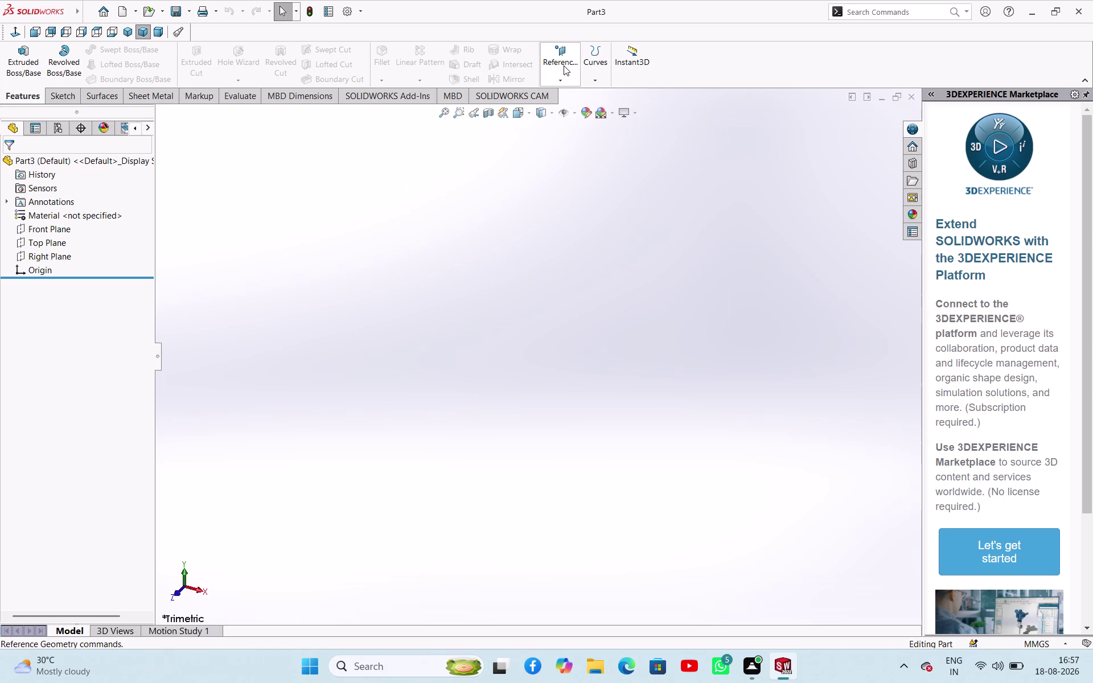
Start a new sketch on the Top Plane.
click(53, 246)
click(65, 228)
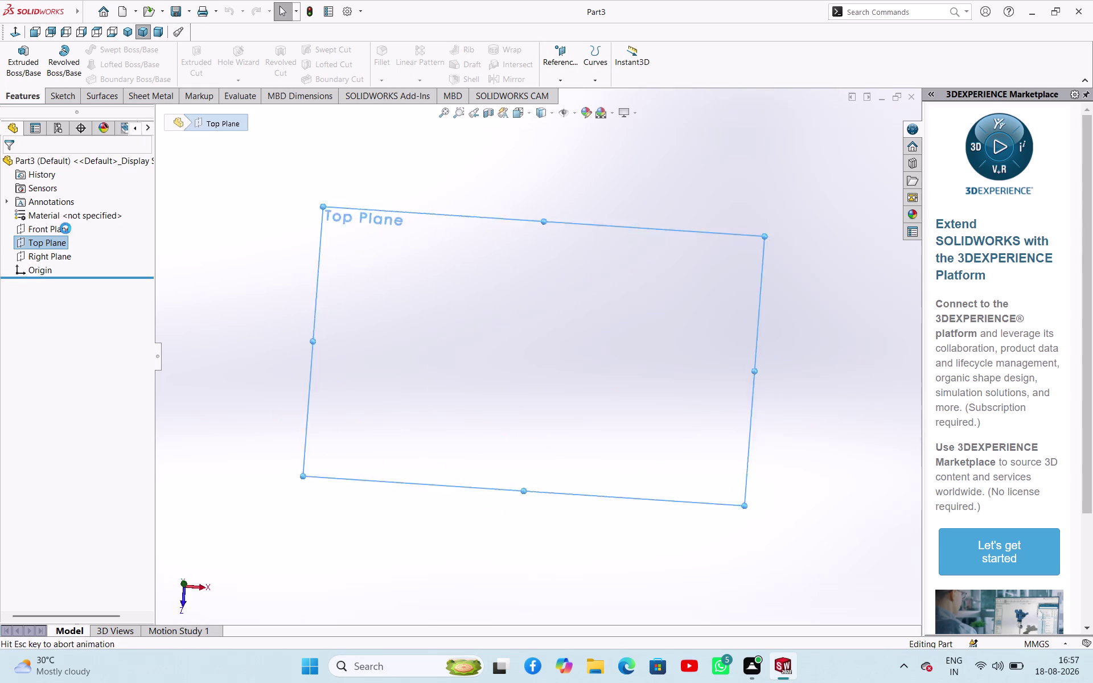
click(270, 277)
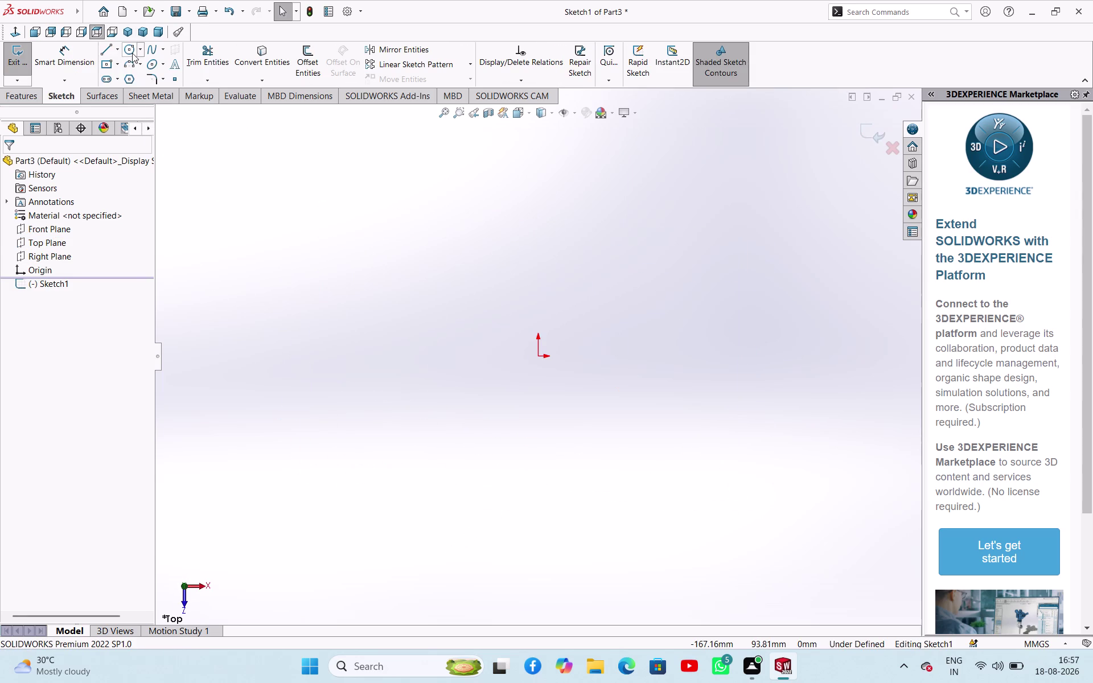
Draw an outer and an inner concentric circle, both centred on the origin.
click(132, 53)
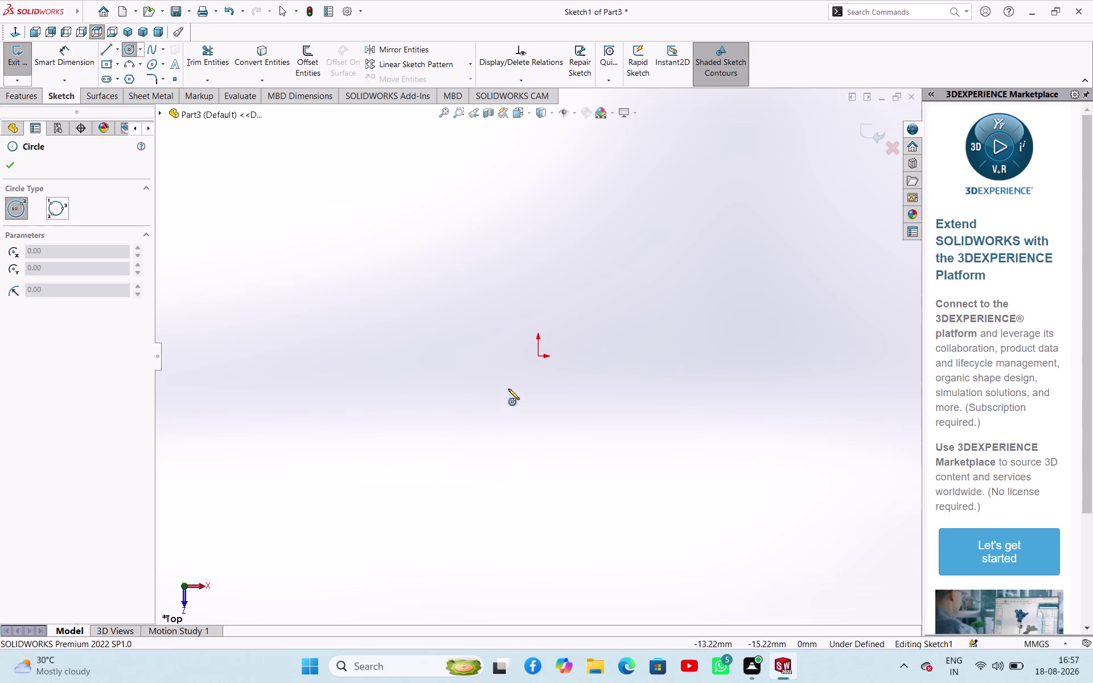
click(540, 356)
click(571, 425)
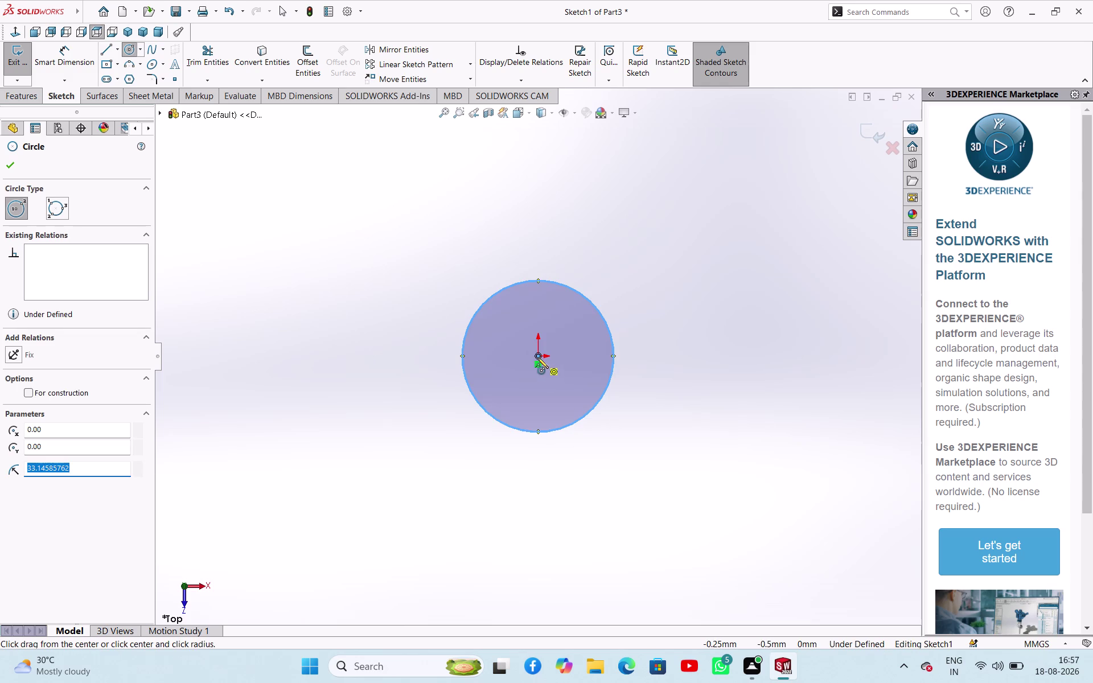
click(537, 357)
click(556, 389)
right_click(340, 315)
click(377, 328)
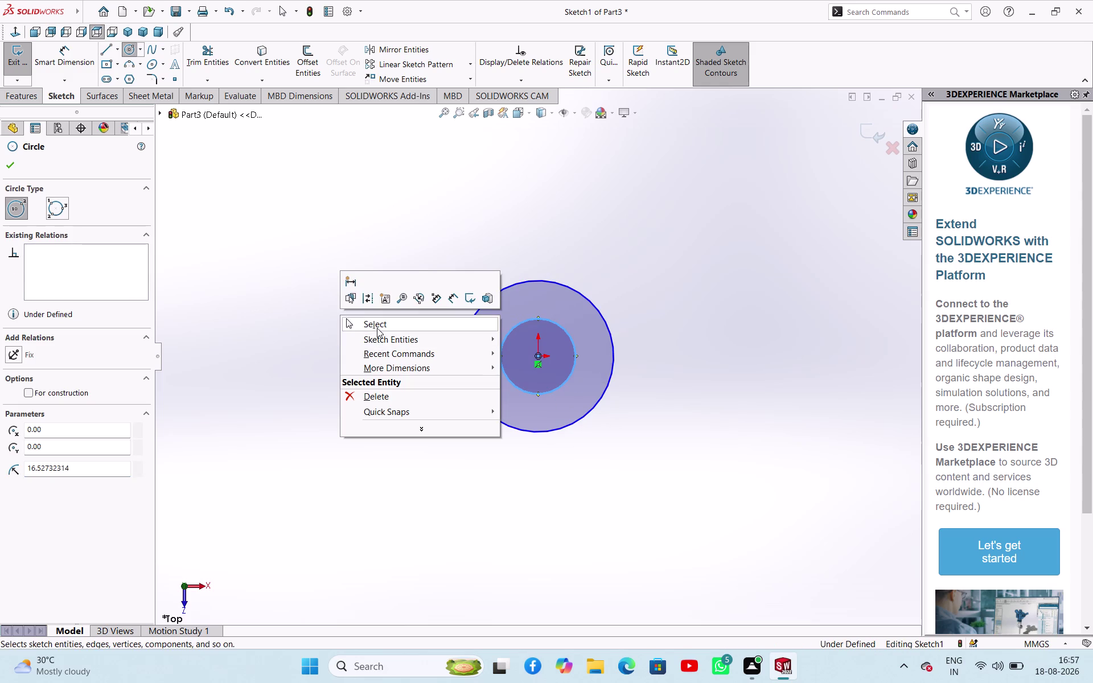
right_drag(376, 385, 380, 255)
Dimension the outer circle at Ø63 and the inner circle at Ø52.
click(478, 308)
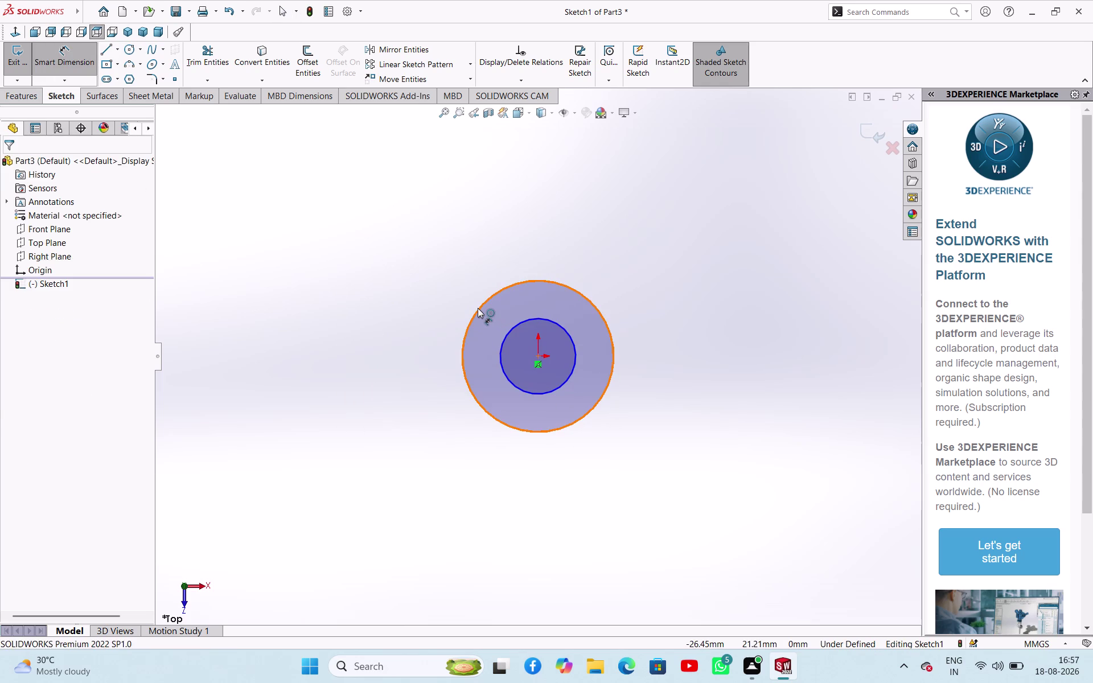
click(391, 249)
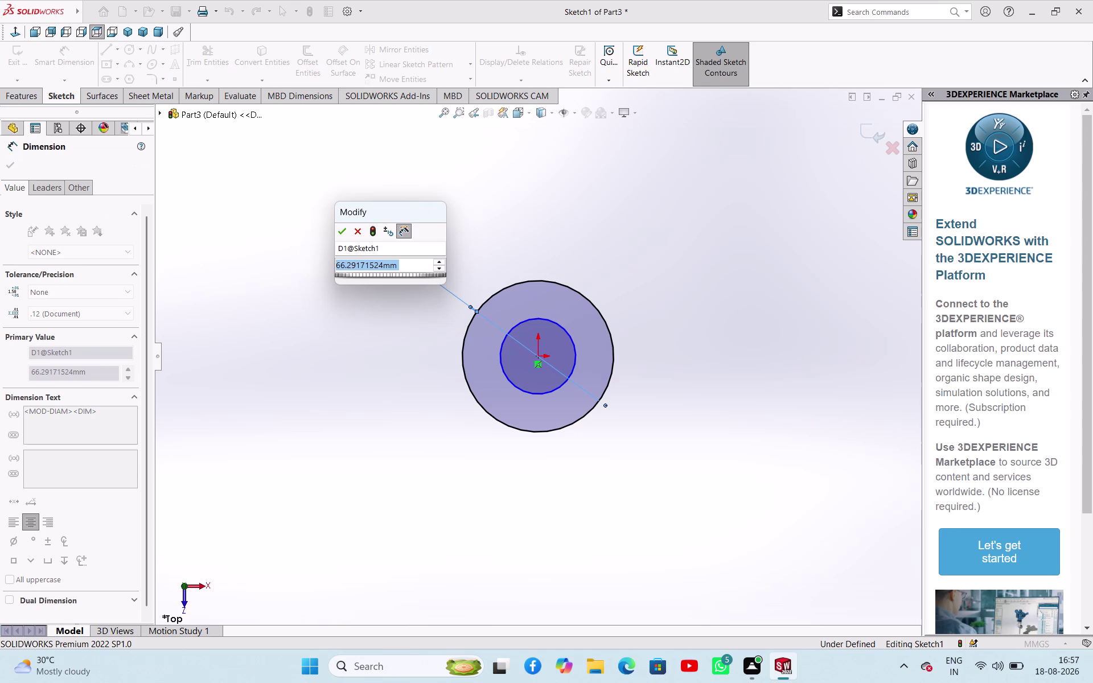
text(63)
key(Return)
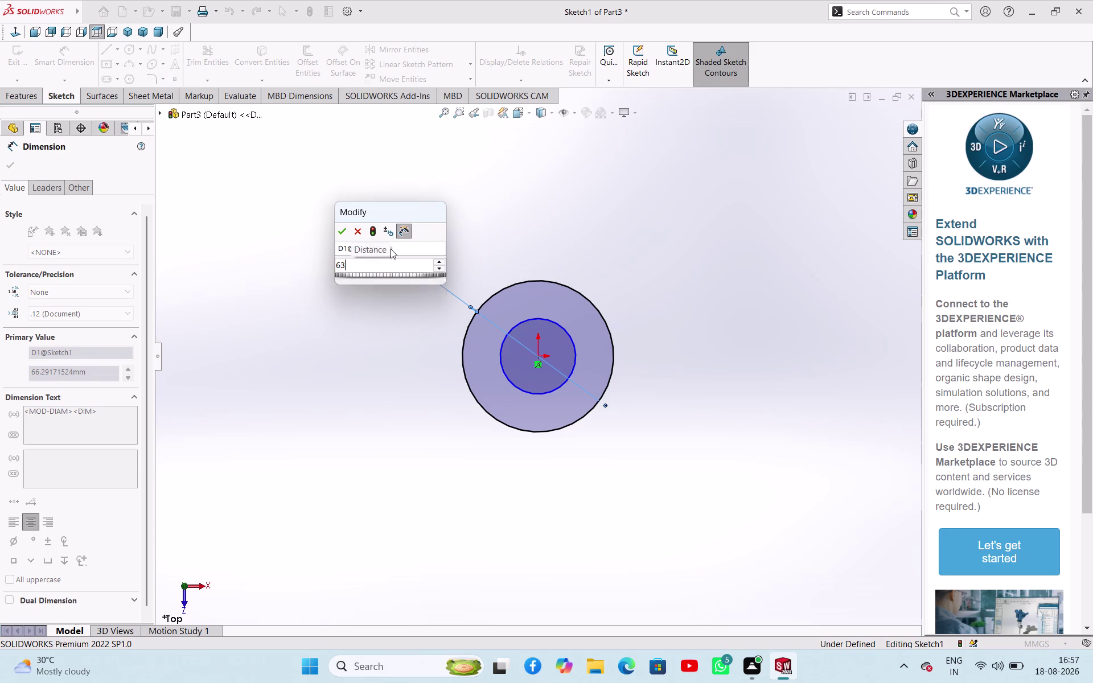
click(534, 323)
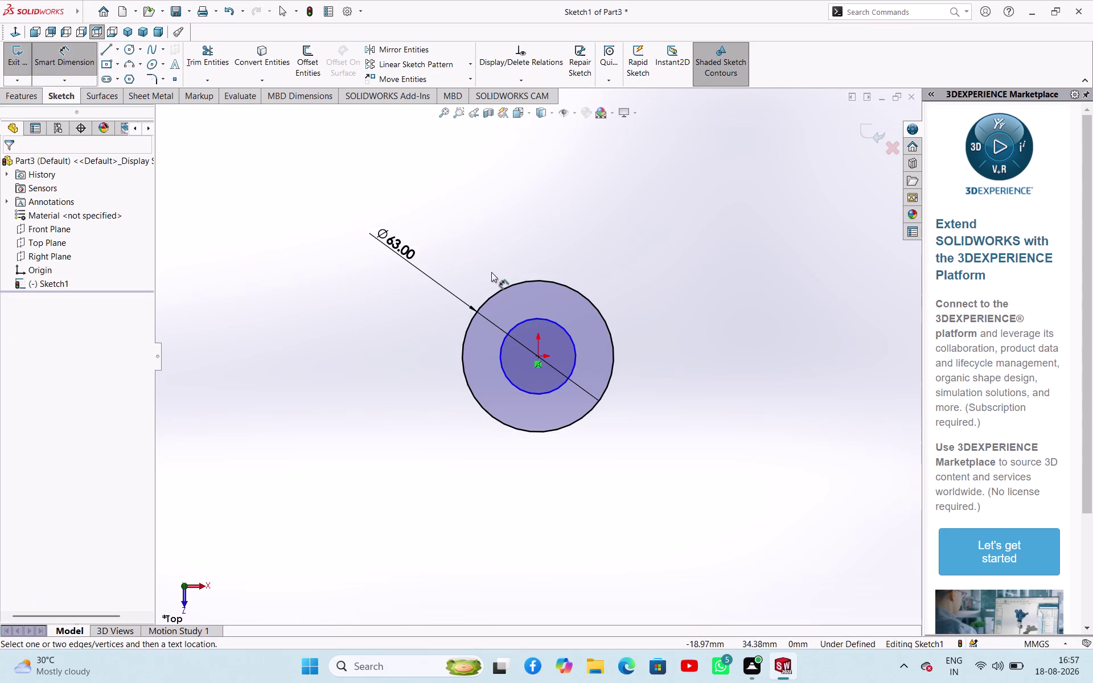
click(521, 326)
click(480, 251)
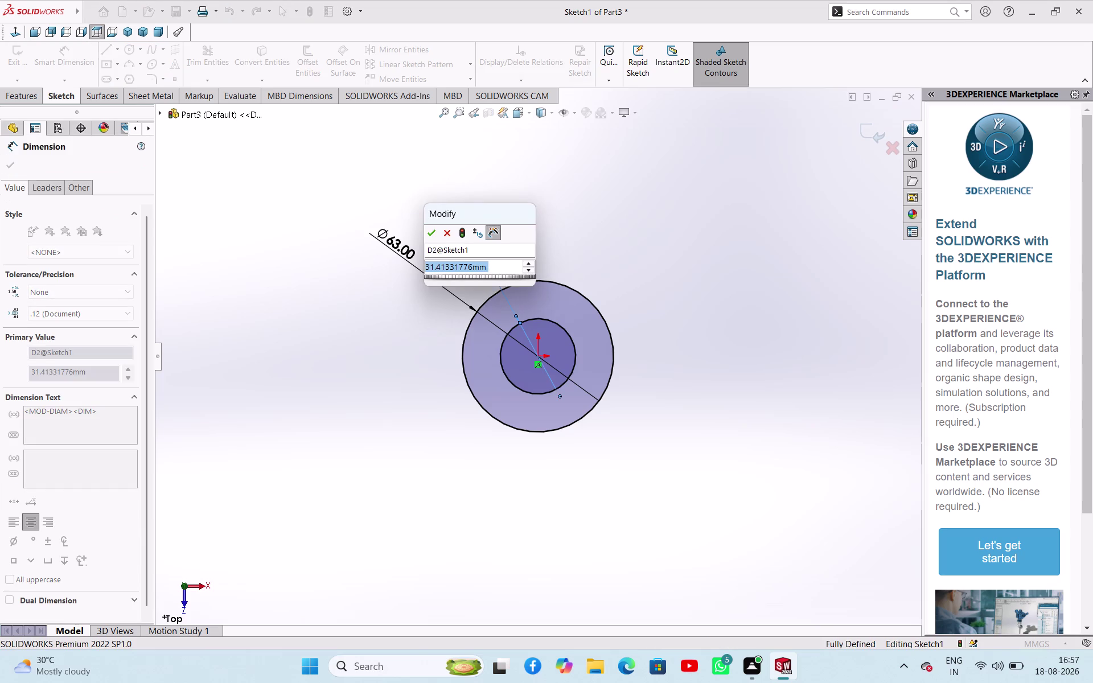
text(52)
key(Return)
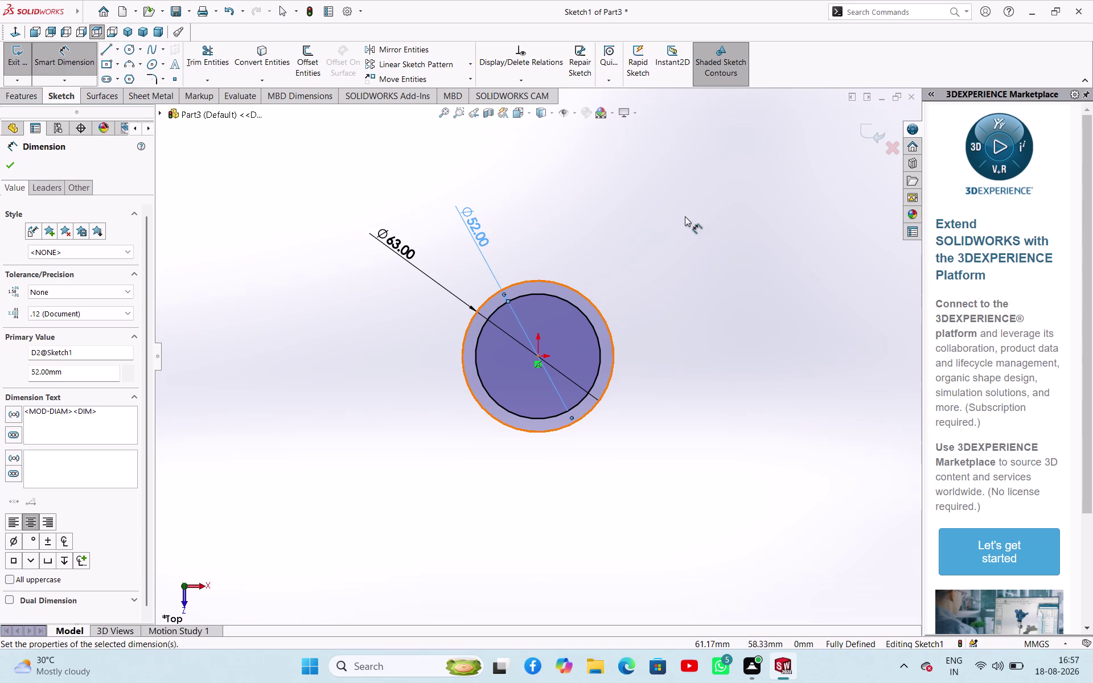
click(14, 168)
click(272, 286)
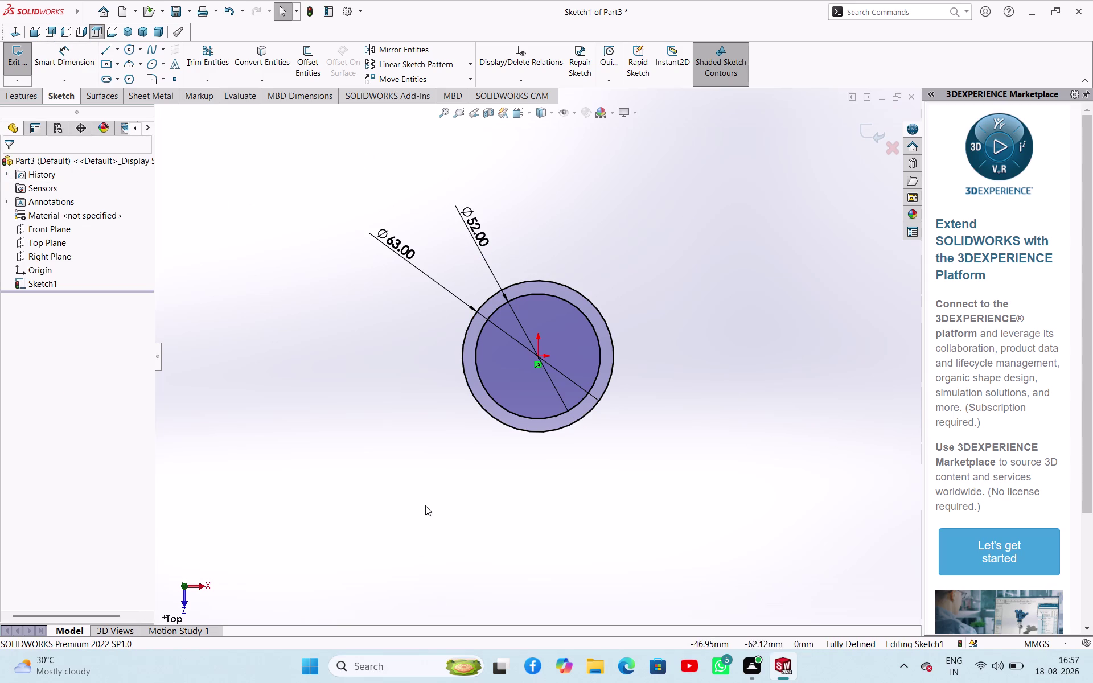
Orbit to inspect the dimensioned ring sketch, then exit the sketch.
middle_drag(467, 359, 521, 459)
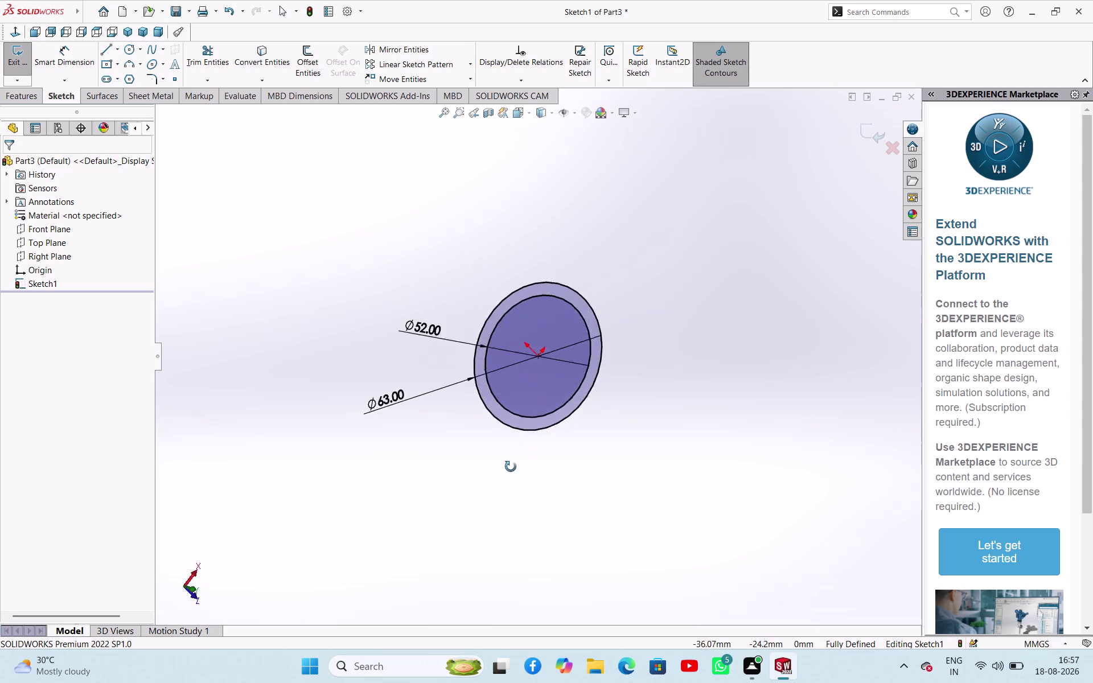
middle_drag(521, 458, 470, 638)
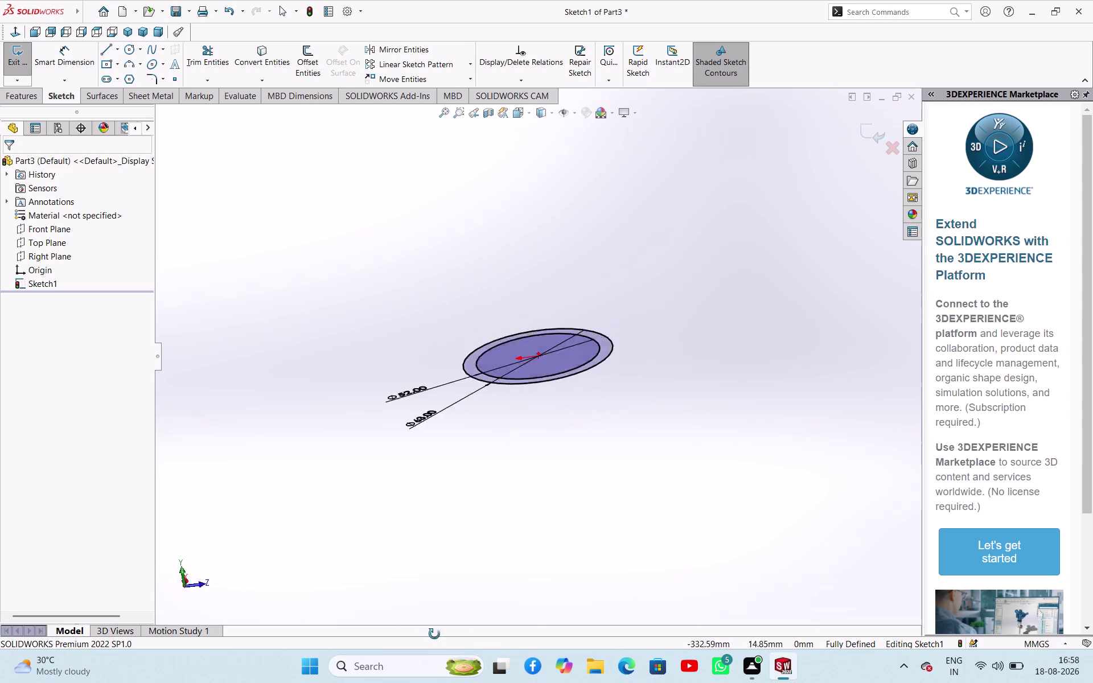
middle_drag(471, 638, 763, 325)
click(6, 58)
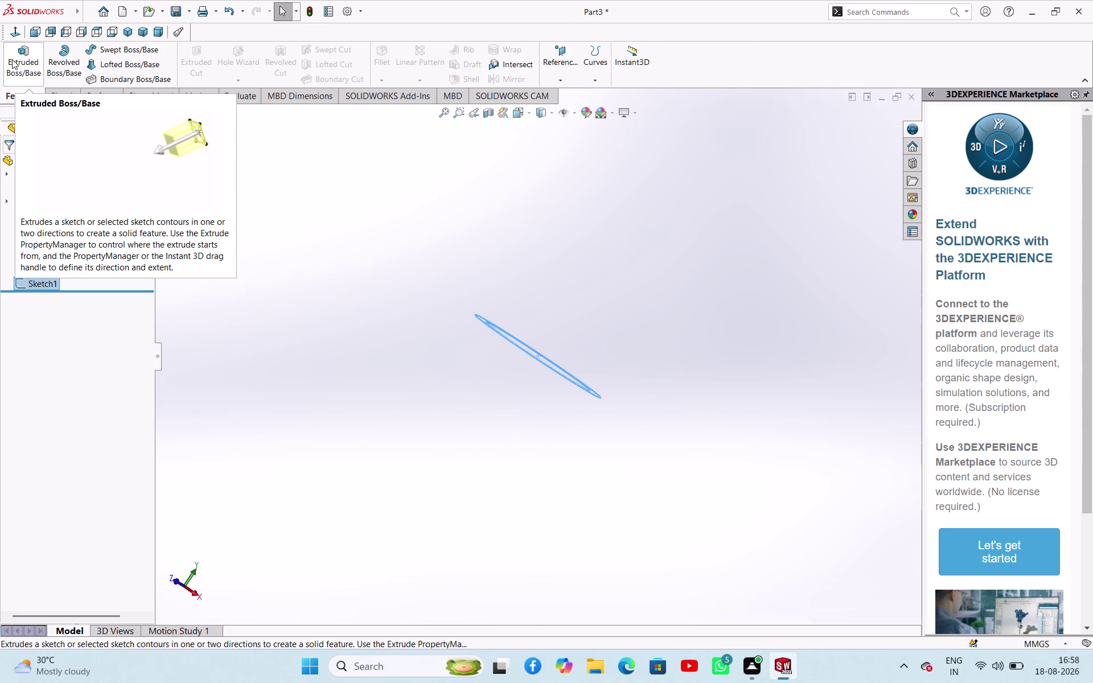
Extrude the ring sketch 70 mm with a Mid Plane end condition.
click(26, 61)
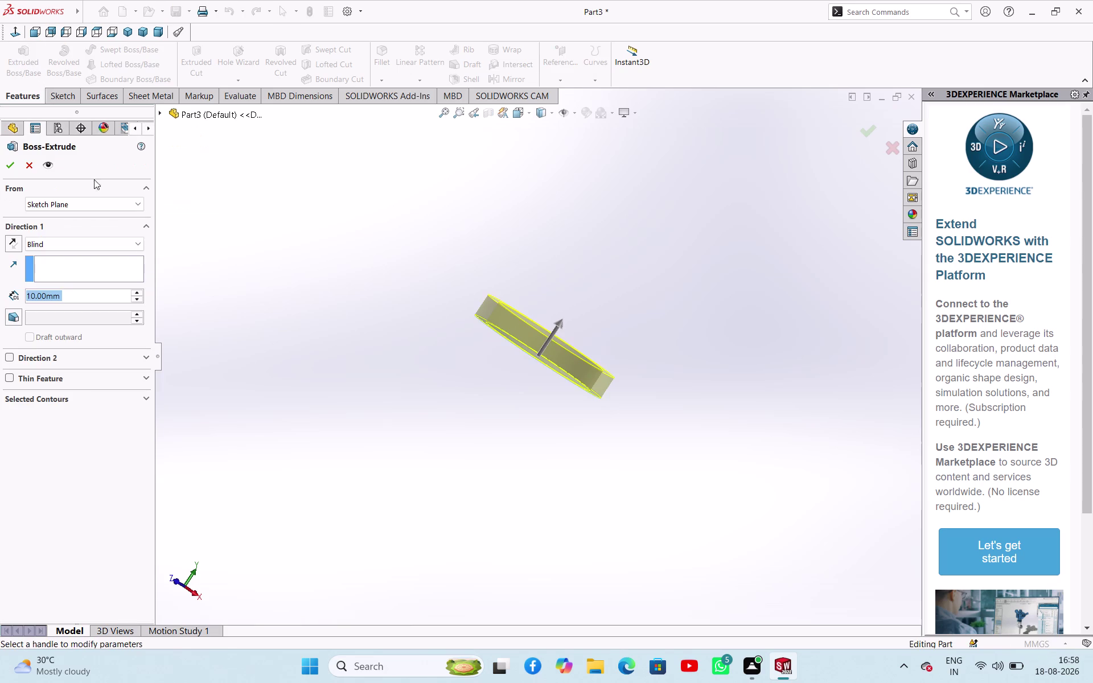
middle_drag(271, 349, 255, 401)
click(67, 242)
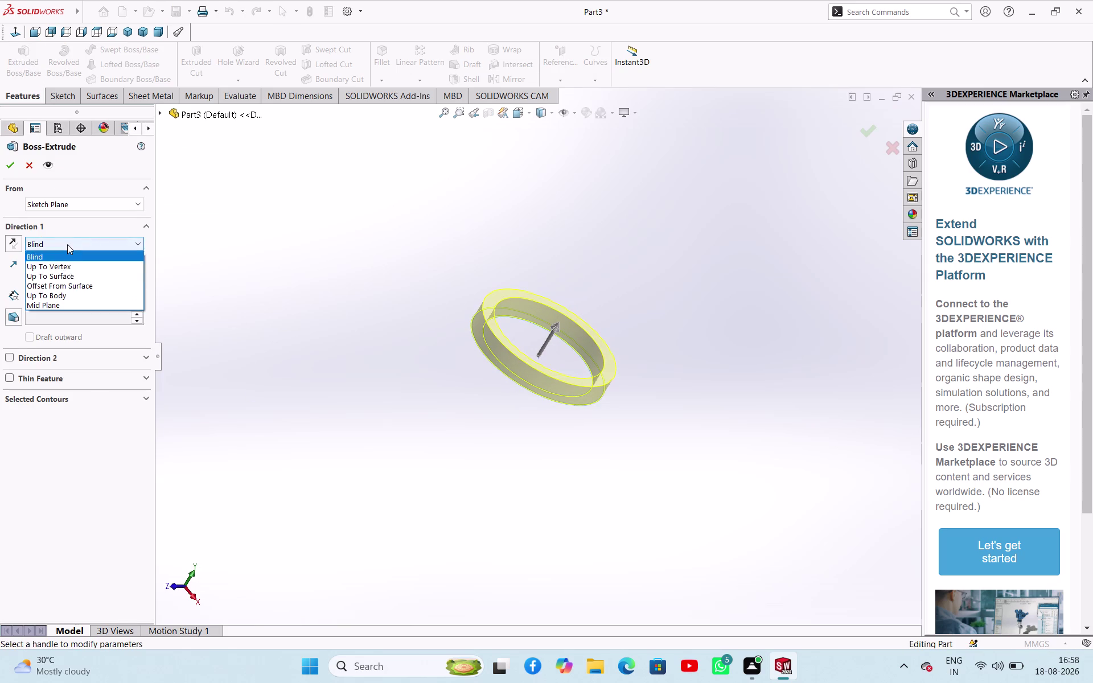
click(68, 302)
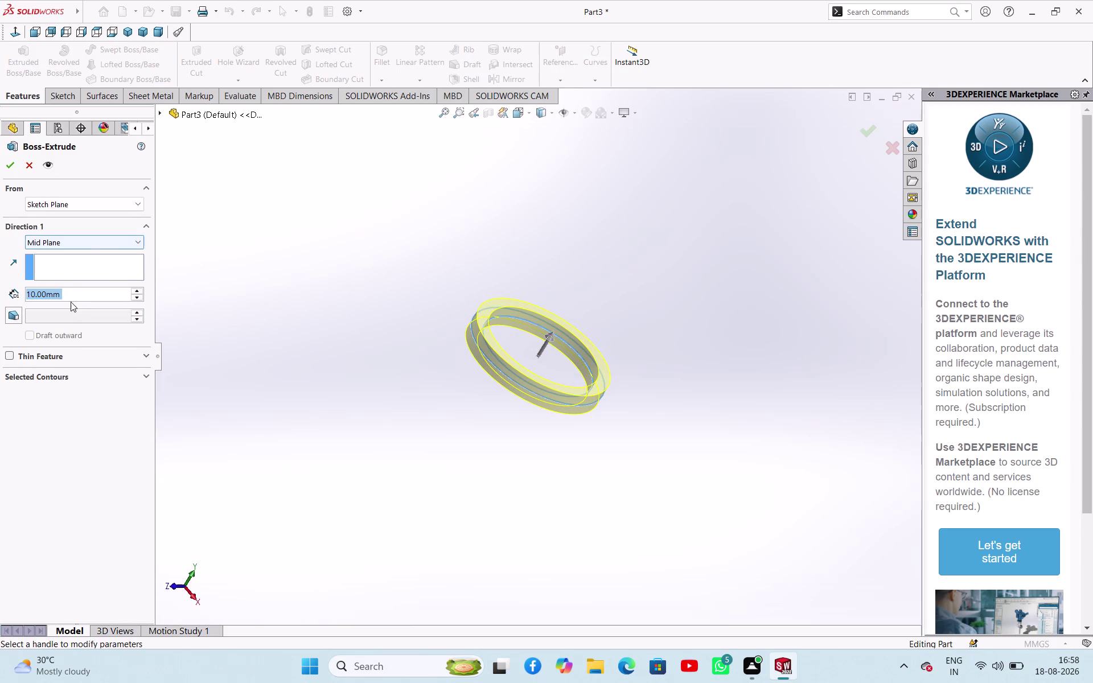
key(0)
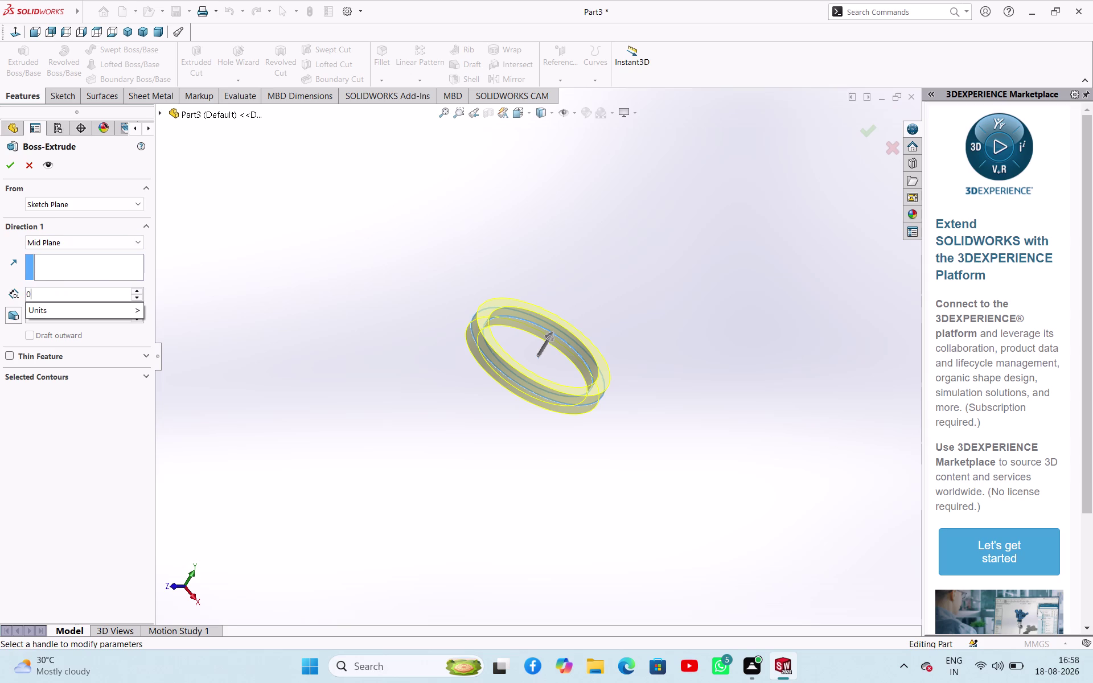
key(BackSpace)
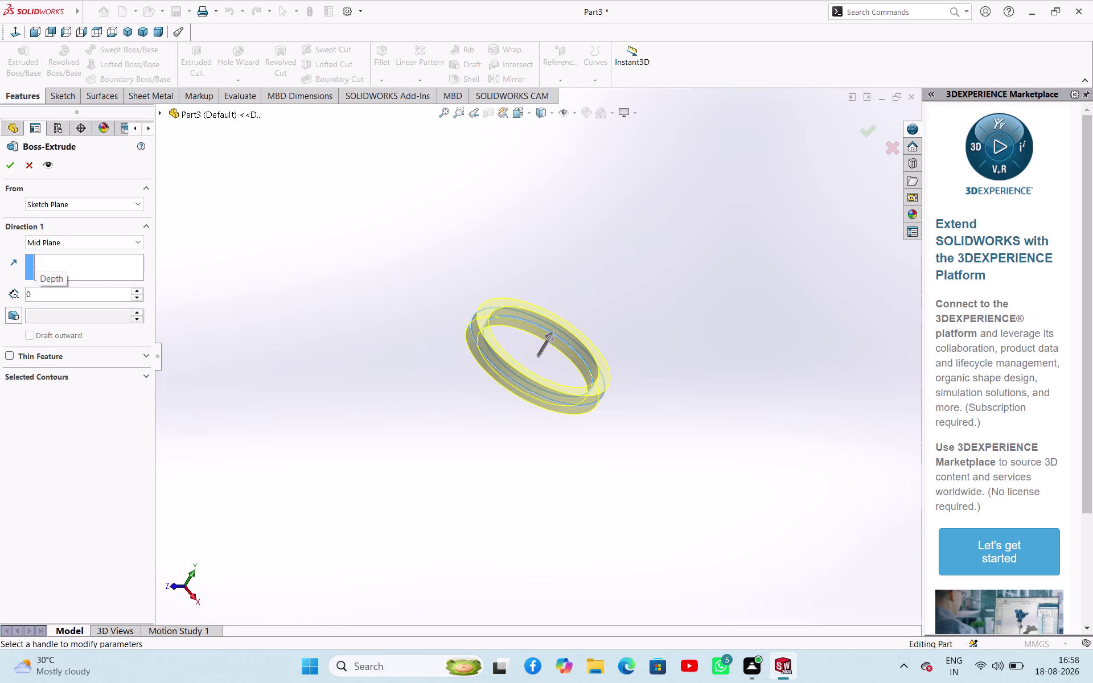
key(7)
key(0)
key(Return)
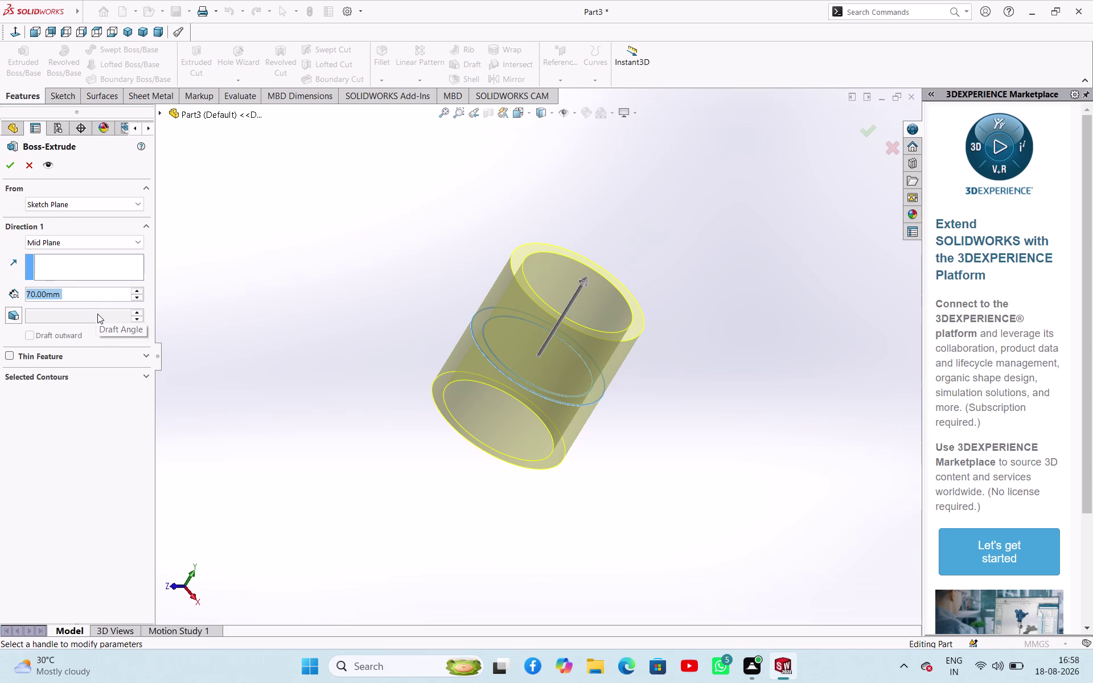
click(12, 162)
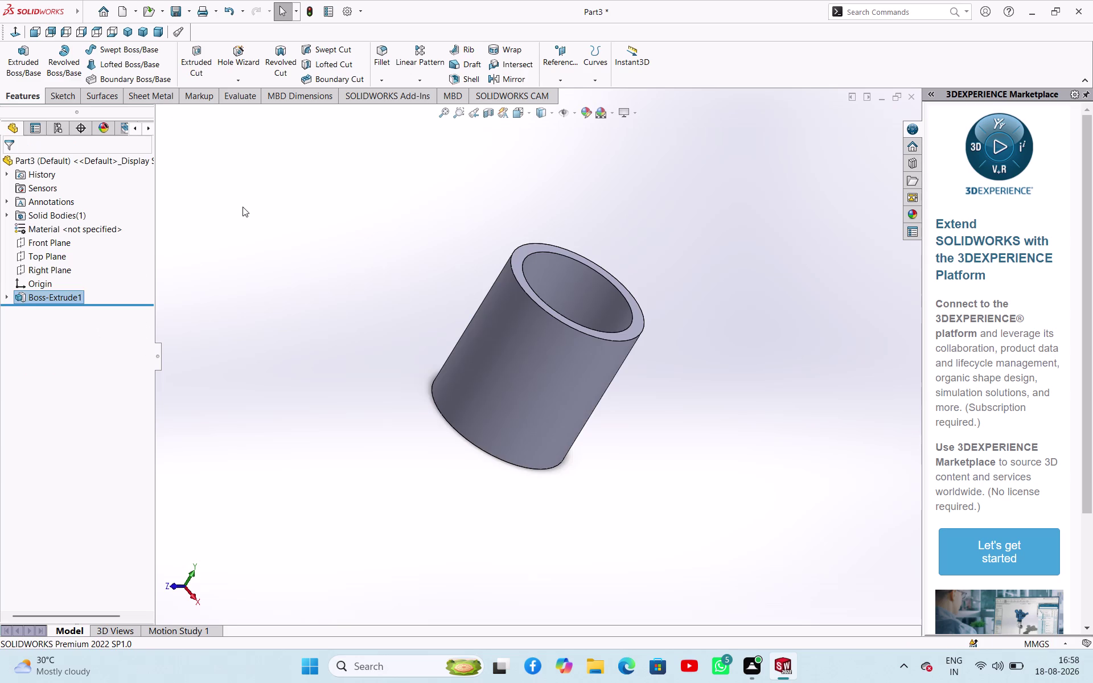
click(243, 207)
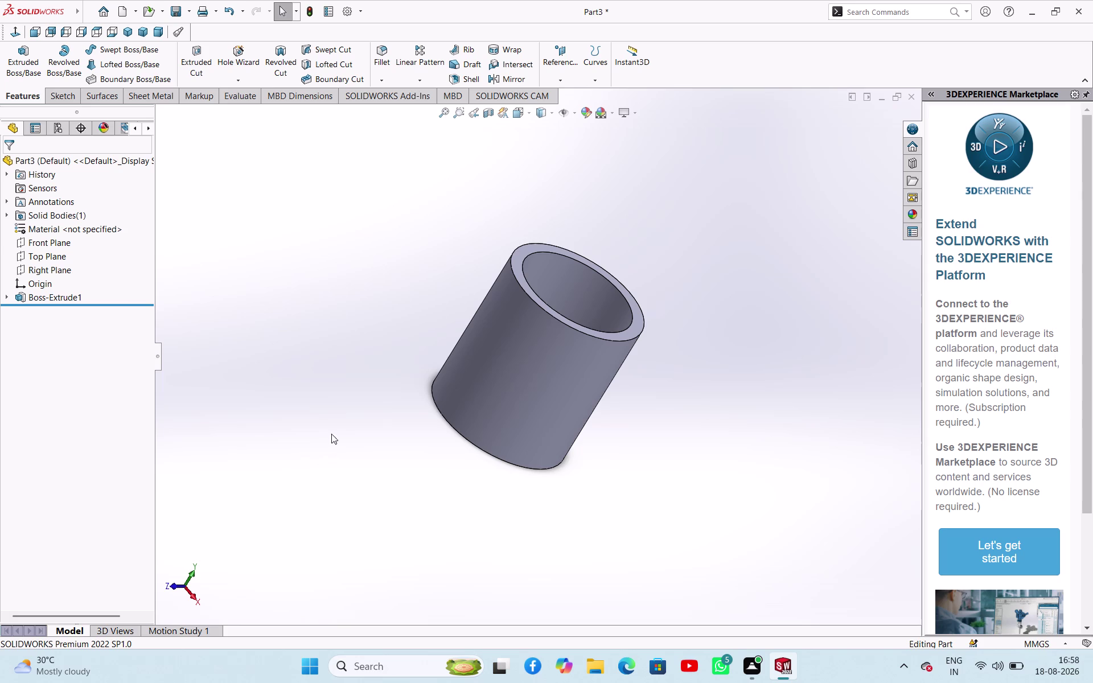
click(100, 37)
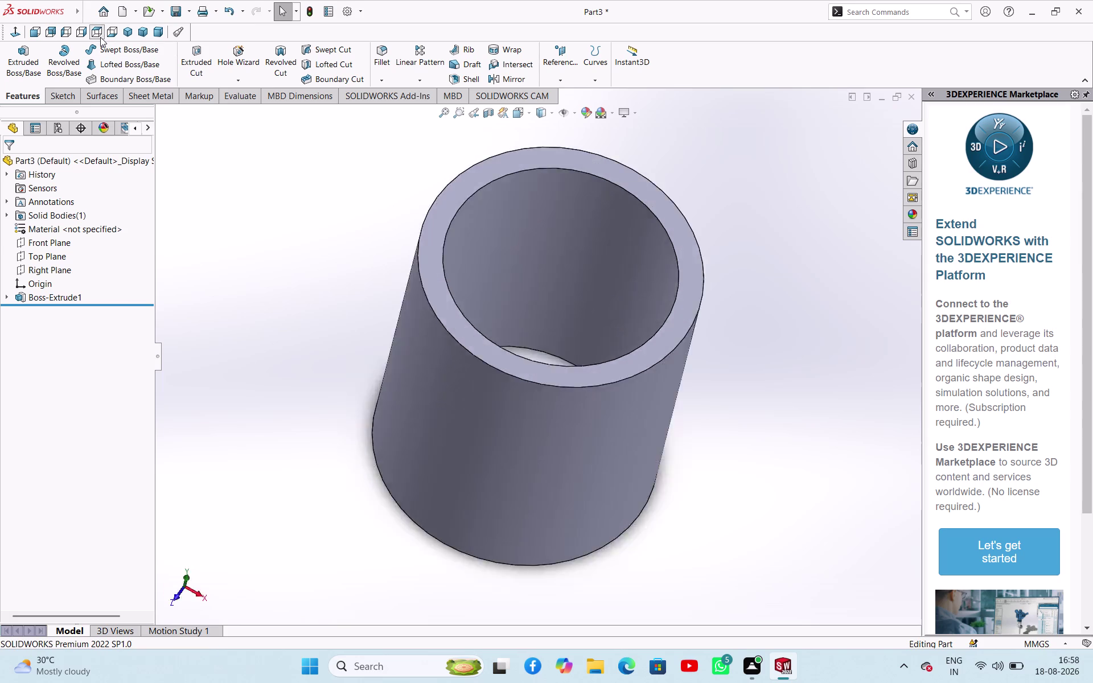
scroll(up, 3)
scroll(down, 3)
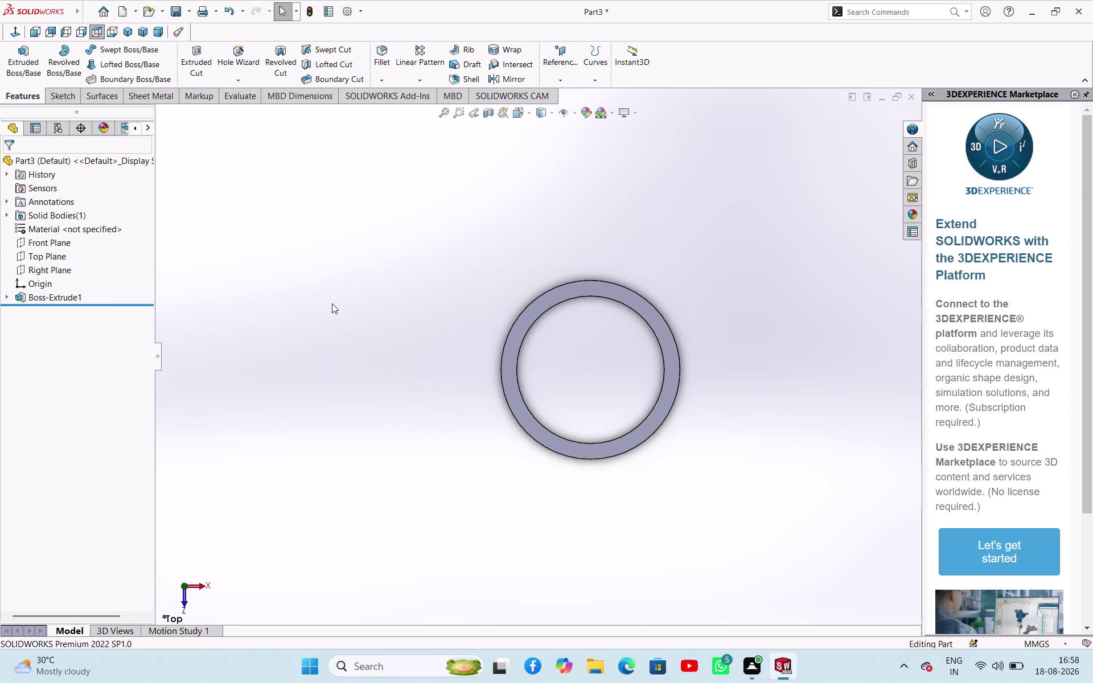
scroll(up, 3)
click(57, 257)
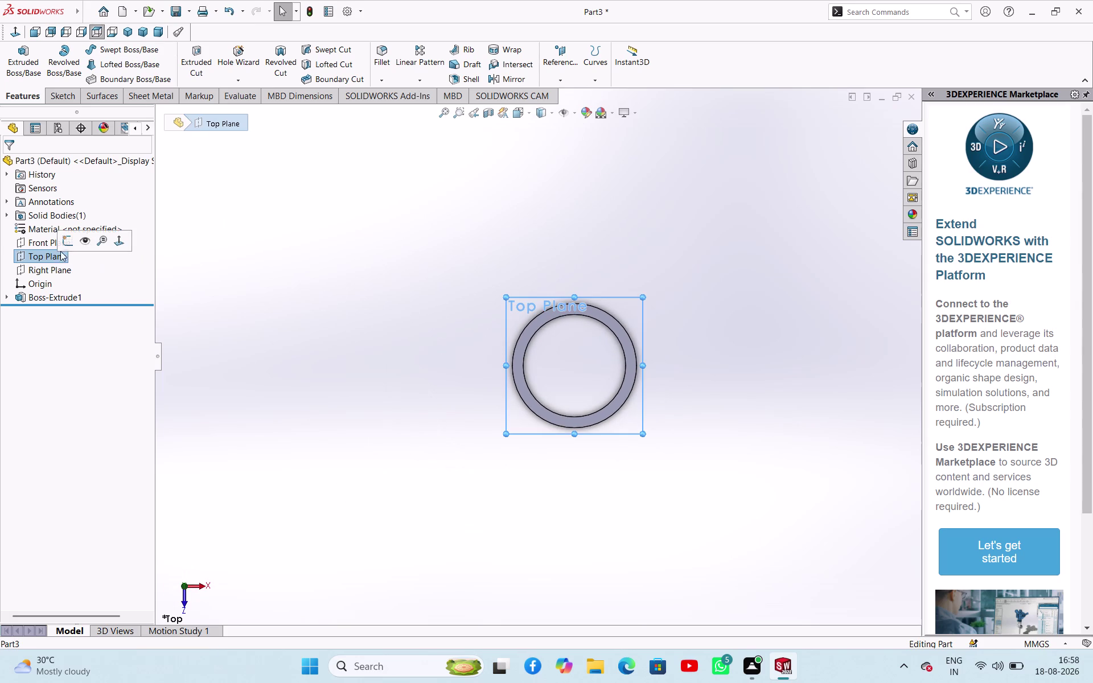
Start a second sketch on the Top Plane.
click(68, 239)
scroll(up, 3)
scroll(down, 3)
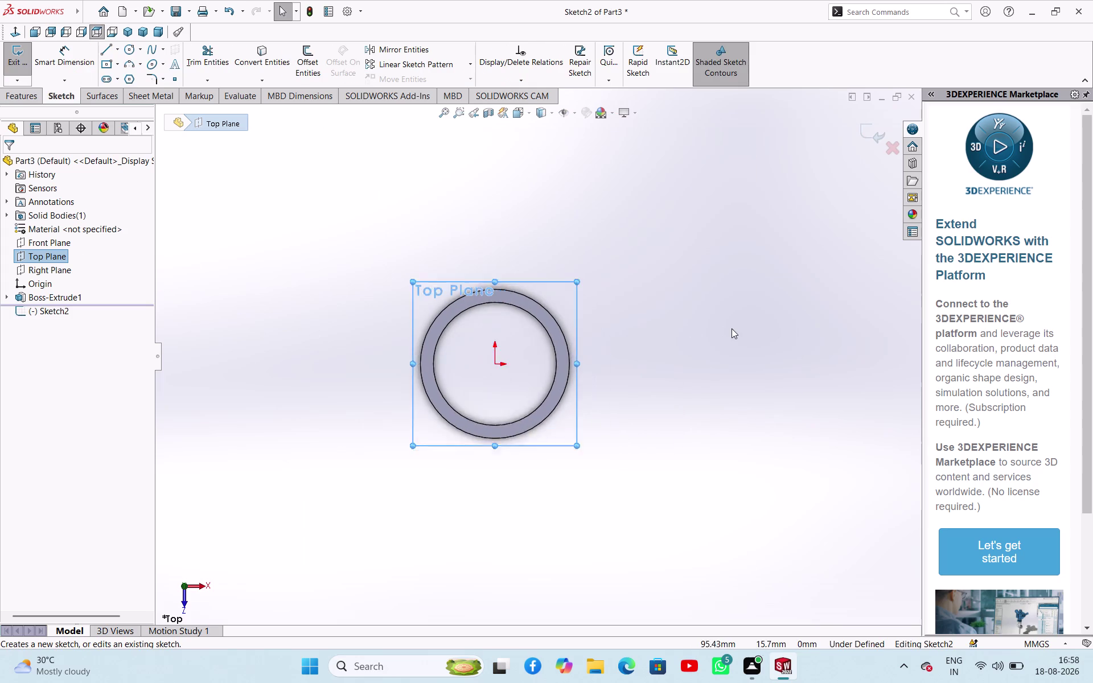
scroll(down, 3)
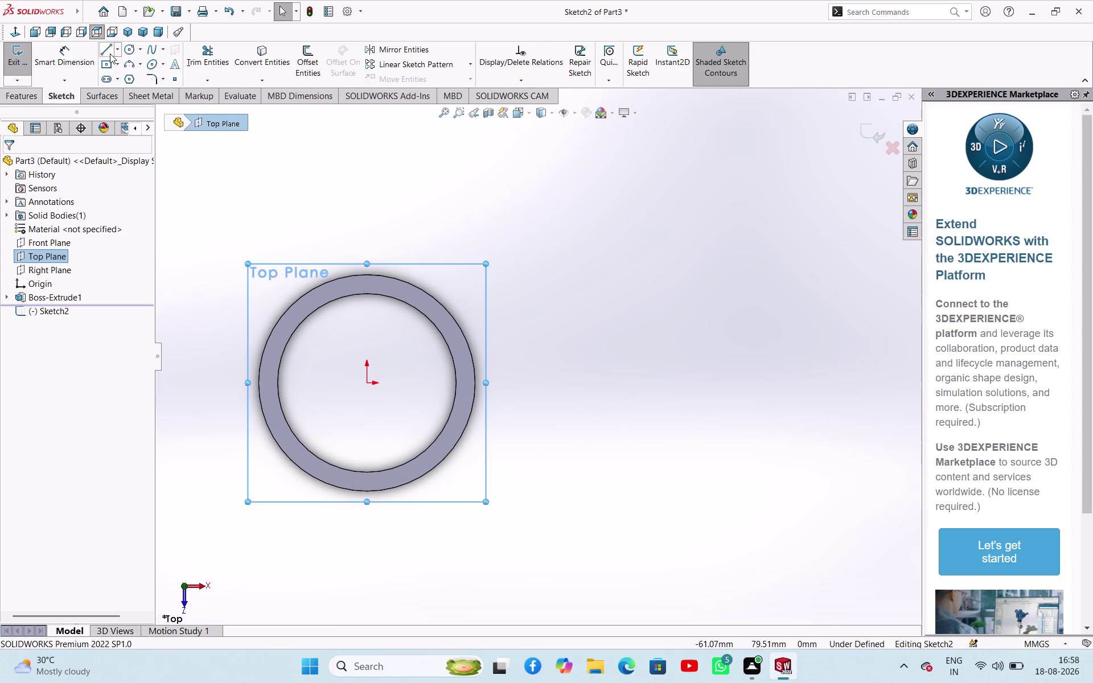
Draw a midpoint horizontal line through the origin, extending well right of the ring.
click(110, 53)
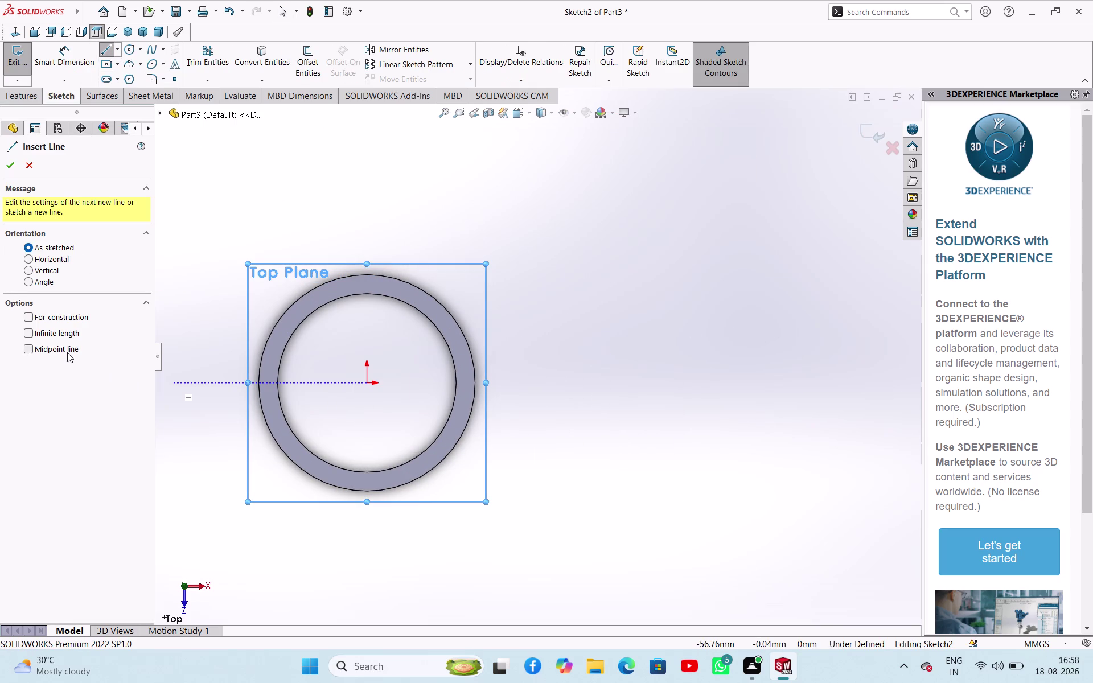
click(67, 352)
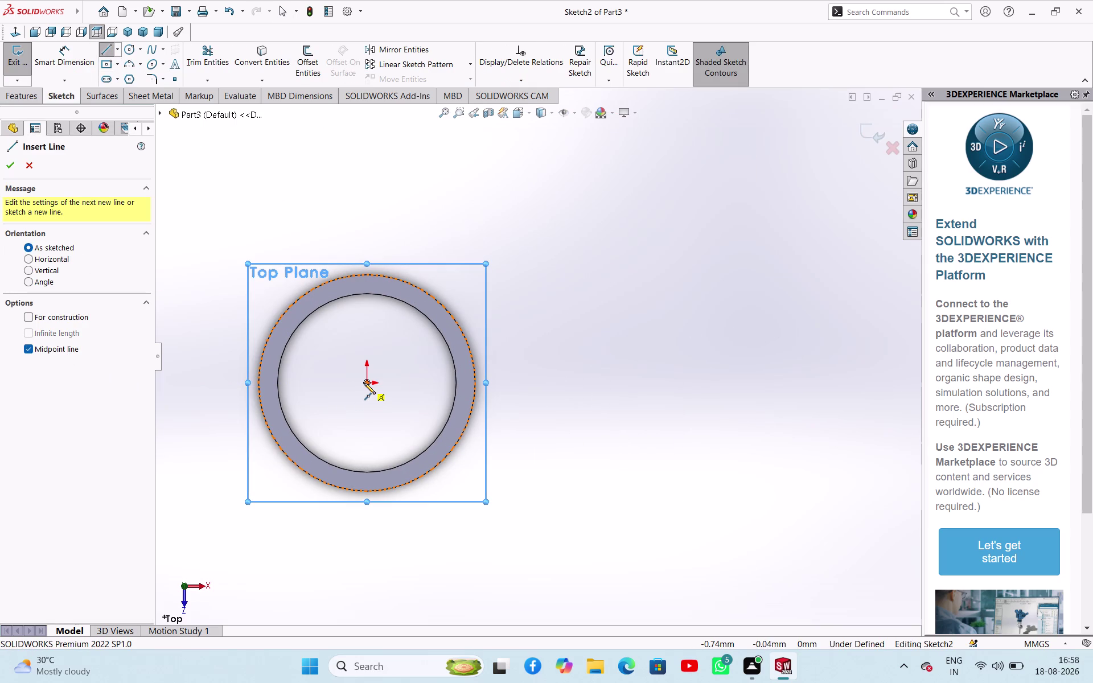
click(364, 383)
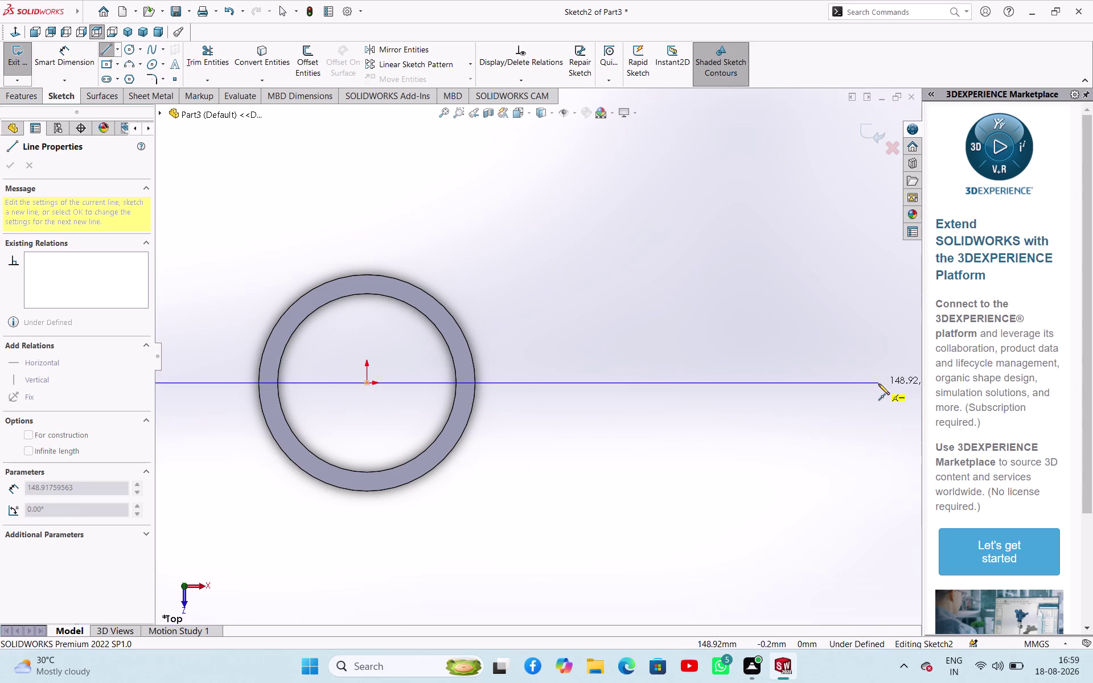
scroll(up, 3)
scroll(up, 3)
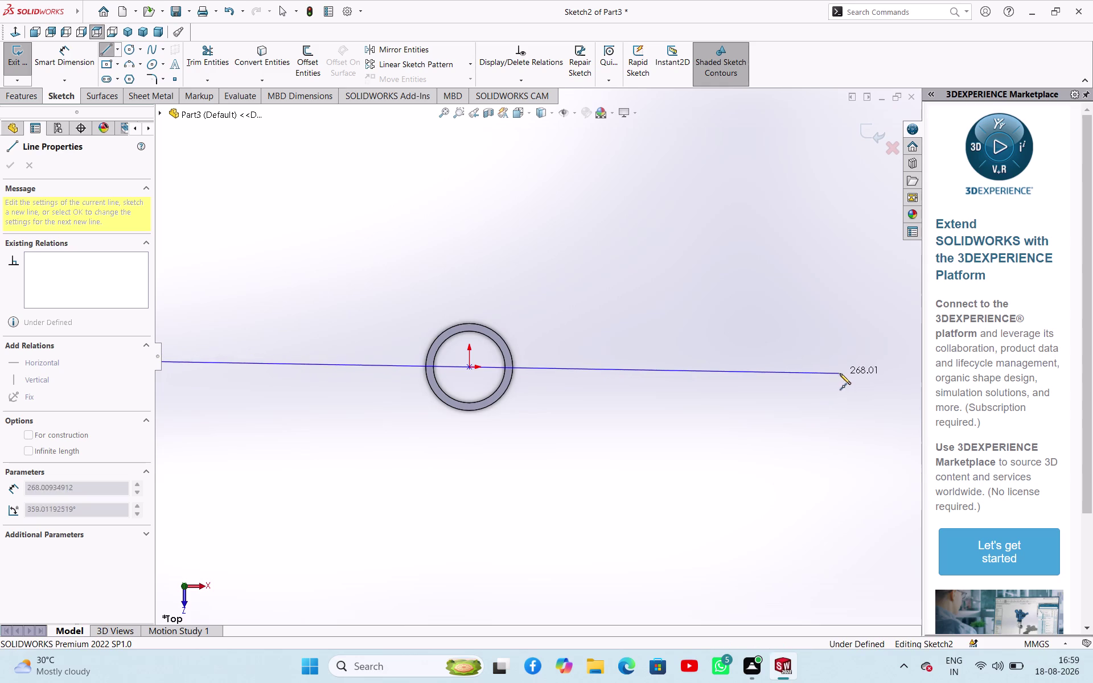
click(870, 368)
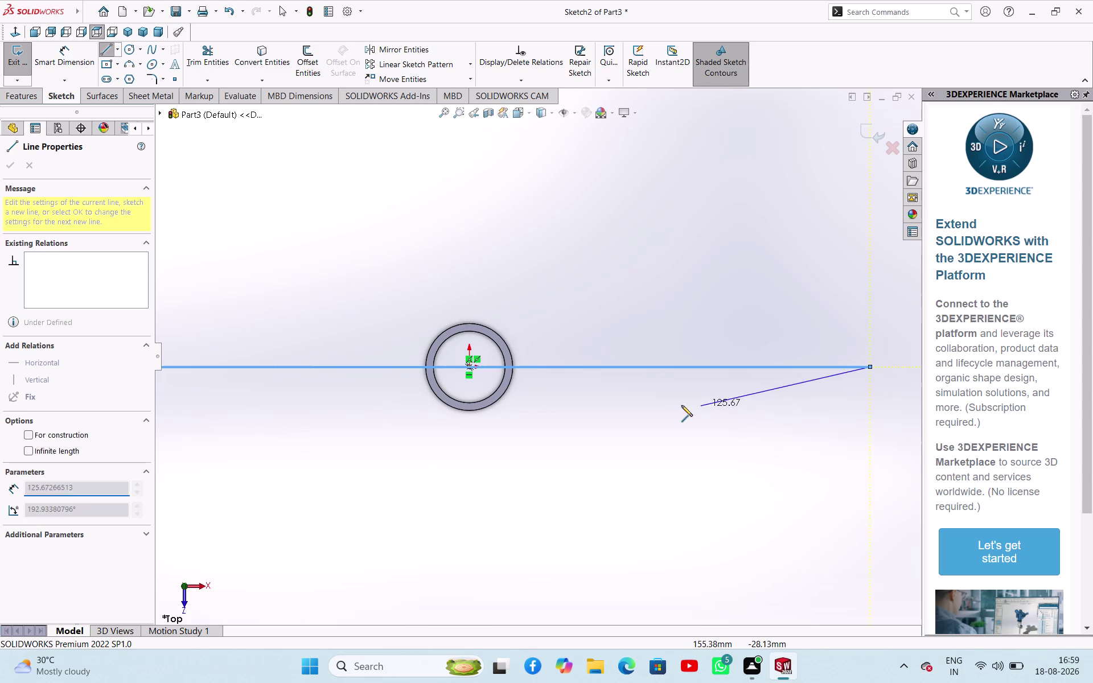
right_click(682, 405)
click(723, 416)
Convert the horizontal line to construction geometry.
click(560, 370)
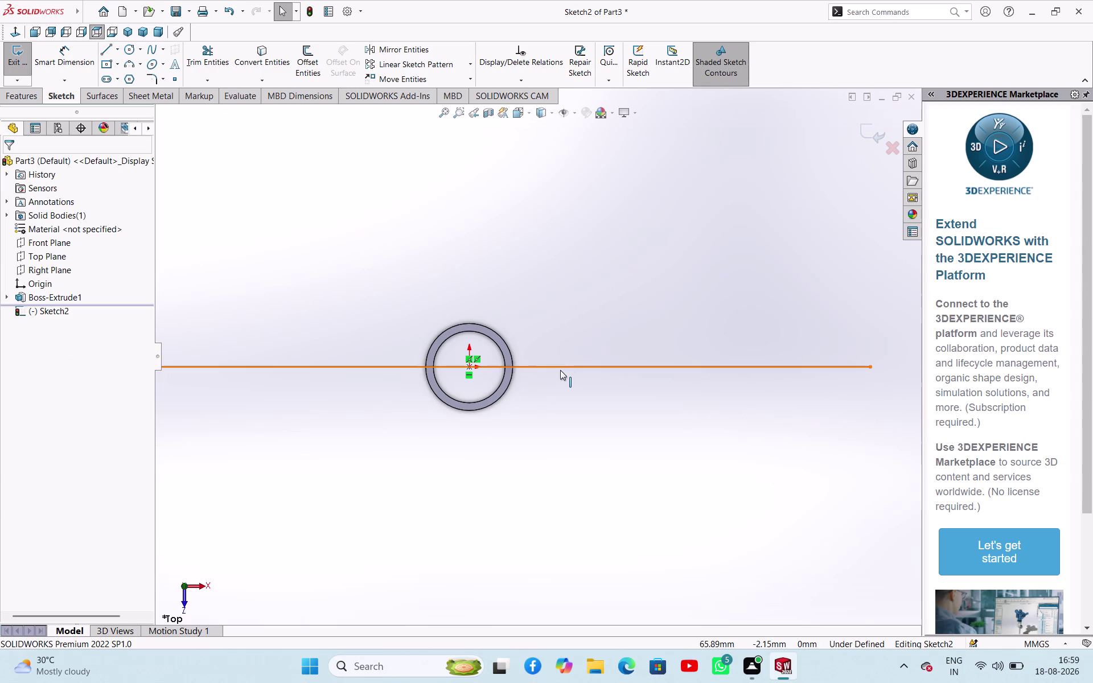
click(612, 334)
click(529, 409)
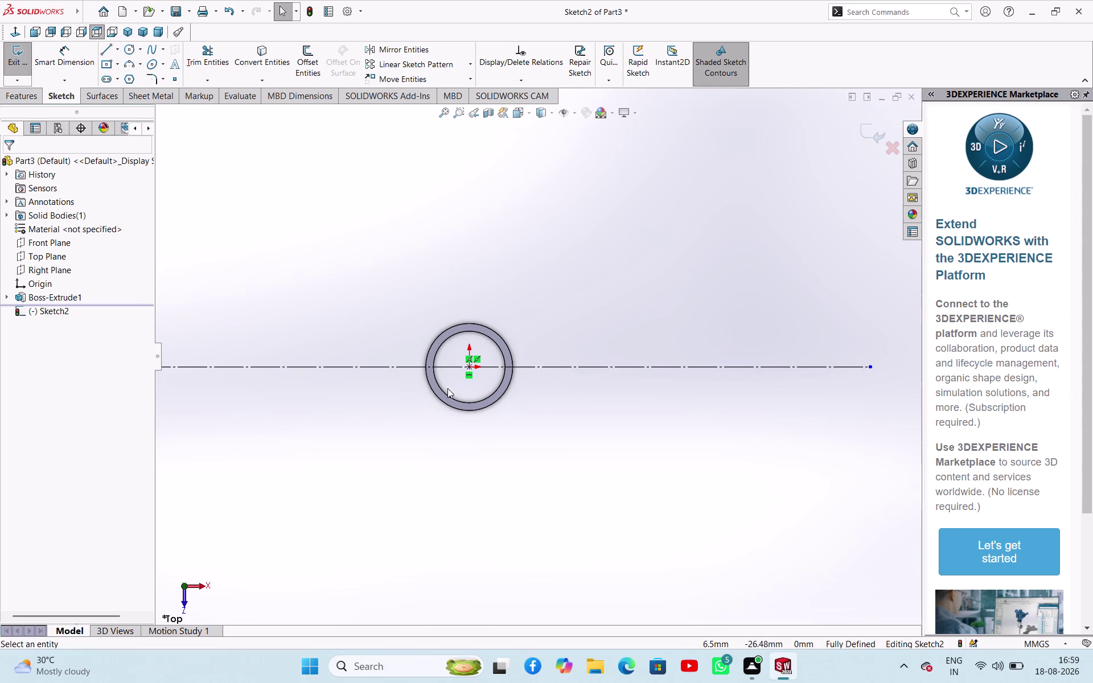
click(128, 52)
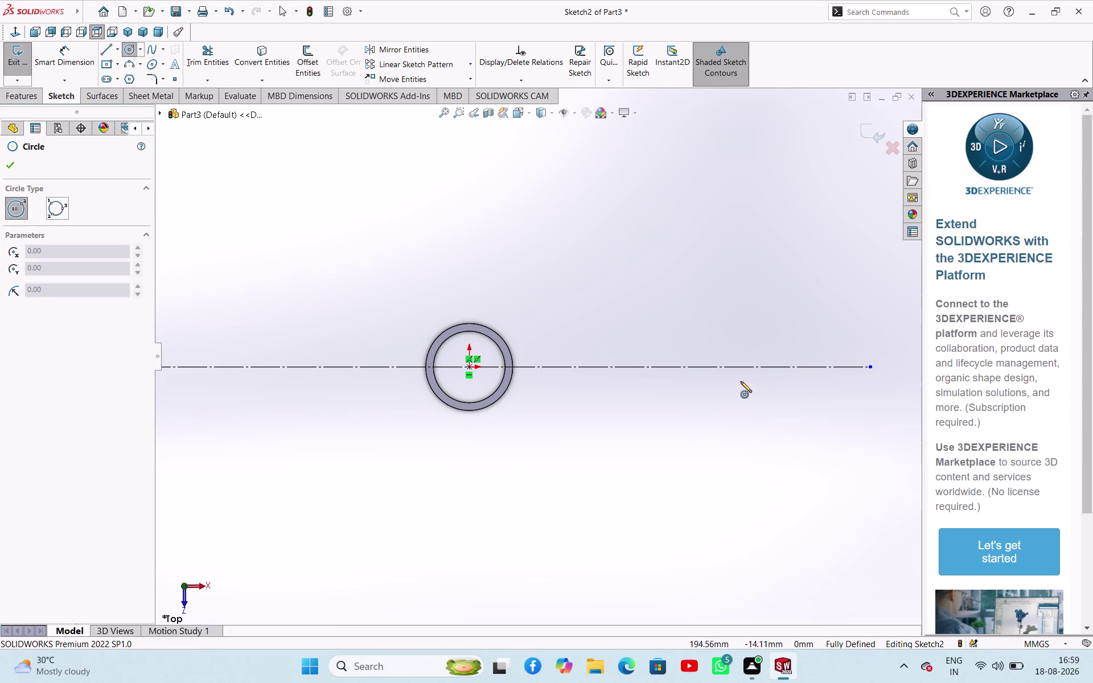
Draw a smaller and a larger concentric circle centred near the centerline's right end.
click(774, 367)
click(761, 406)
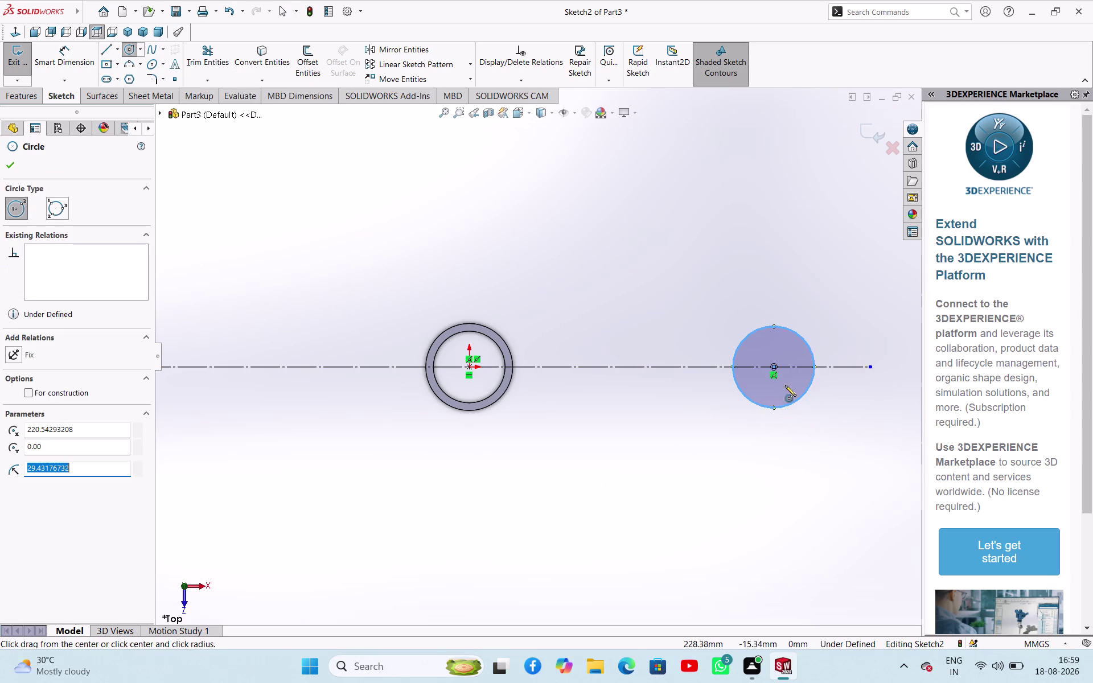
click(776, 367)
click(805, 421)
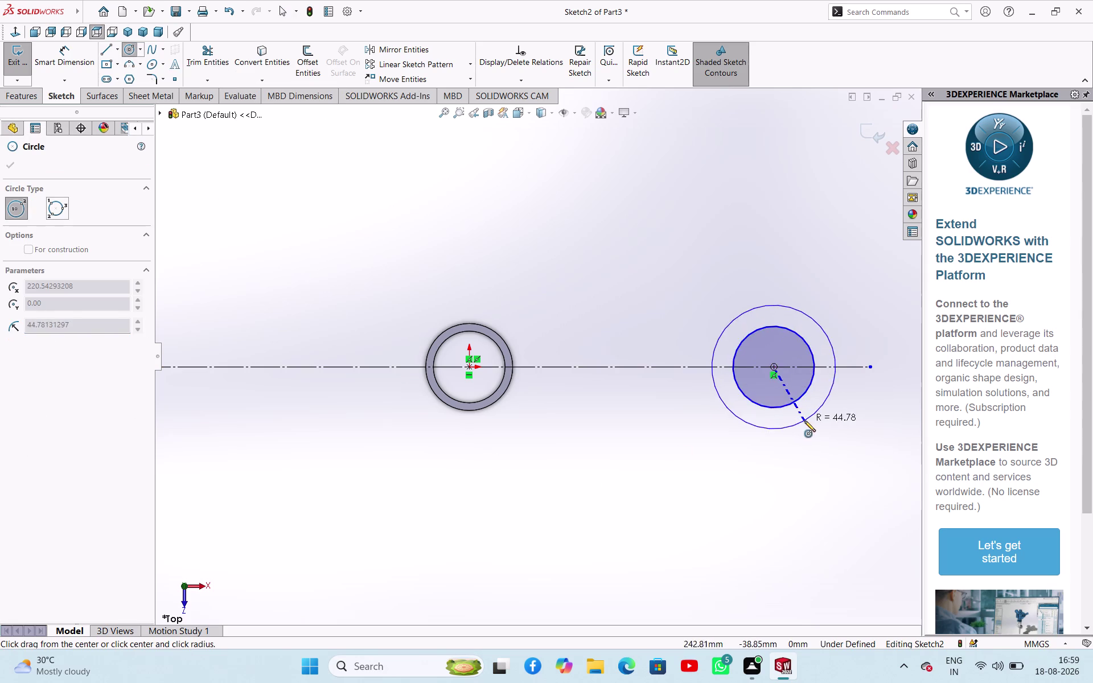
right_click(549, 197)
Exit the Circle tool and pan to recentre the right circle pair.
click(555, 208)
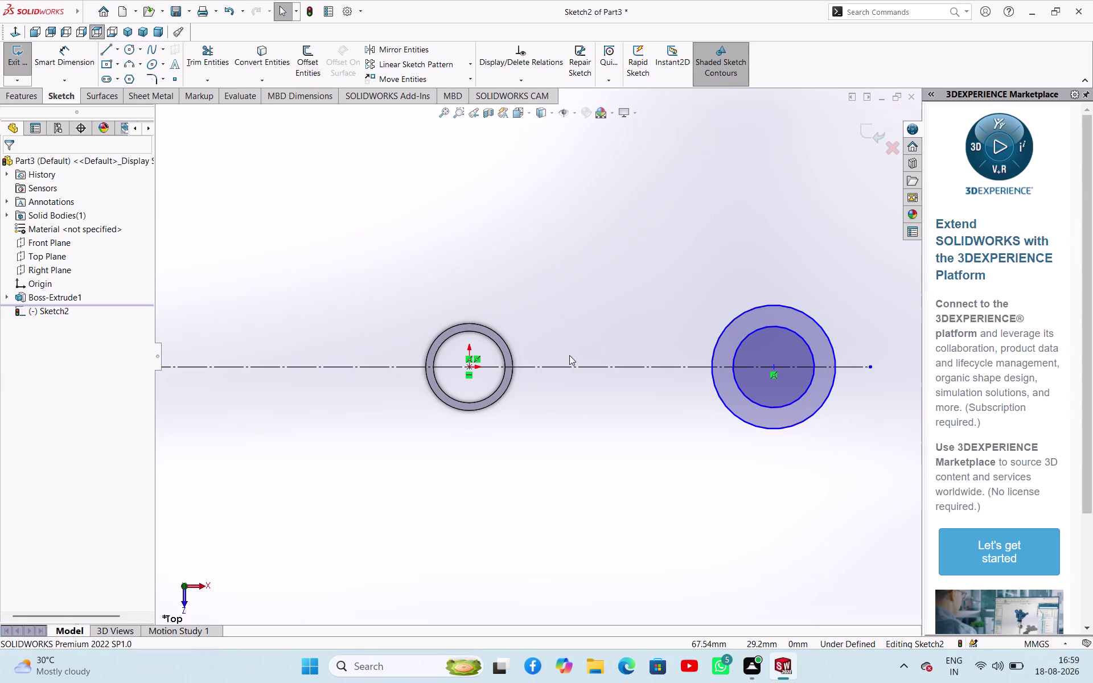
scroll(up, 3)
scroll(down, 3)
scroll(down, 3)
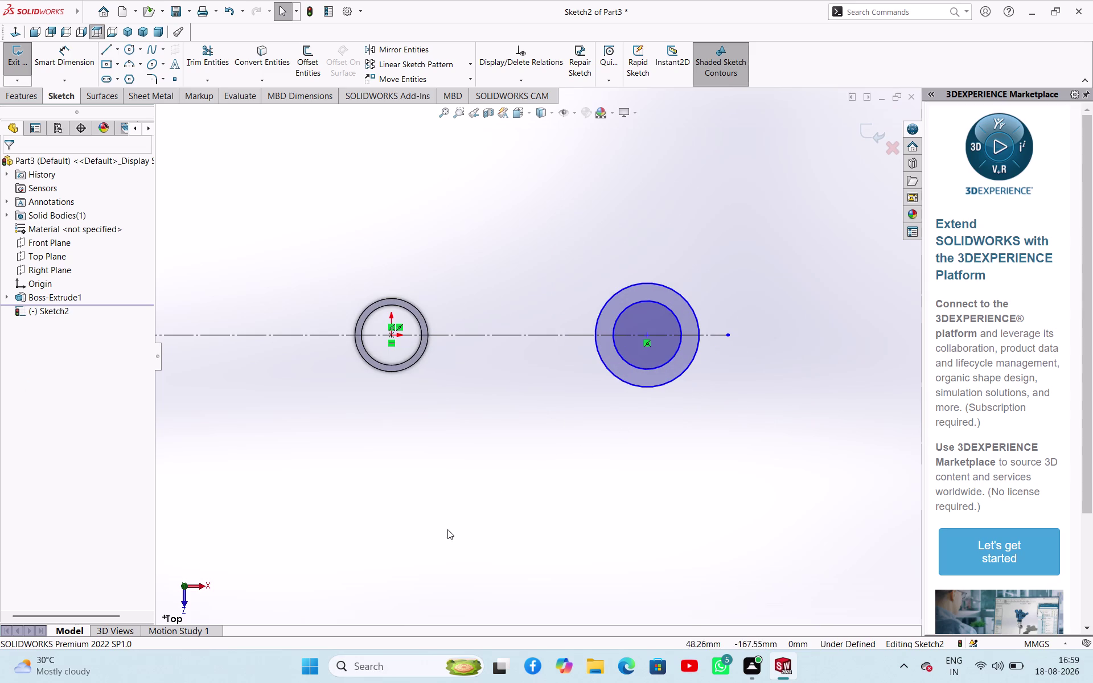
right_drag(448, 529, 466, 426)
Dimension the right outer circle at Ø35 and the inner circle at Ø24.
click(697, 355)
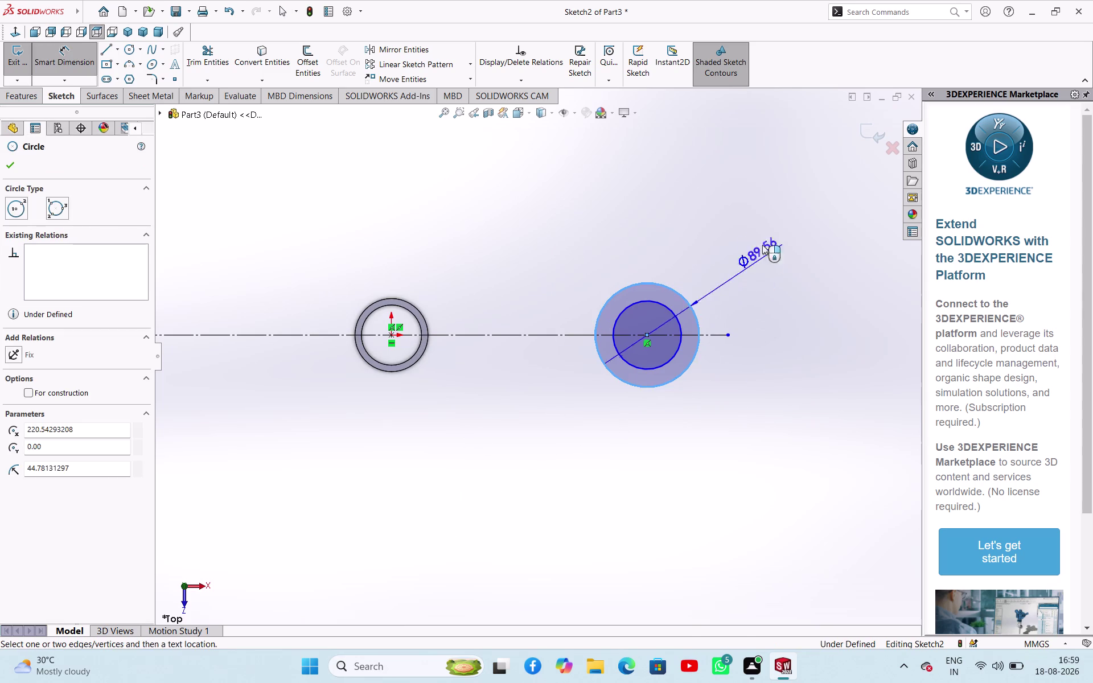
click(766, 237)
text(3)
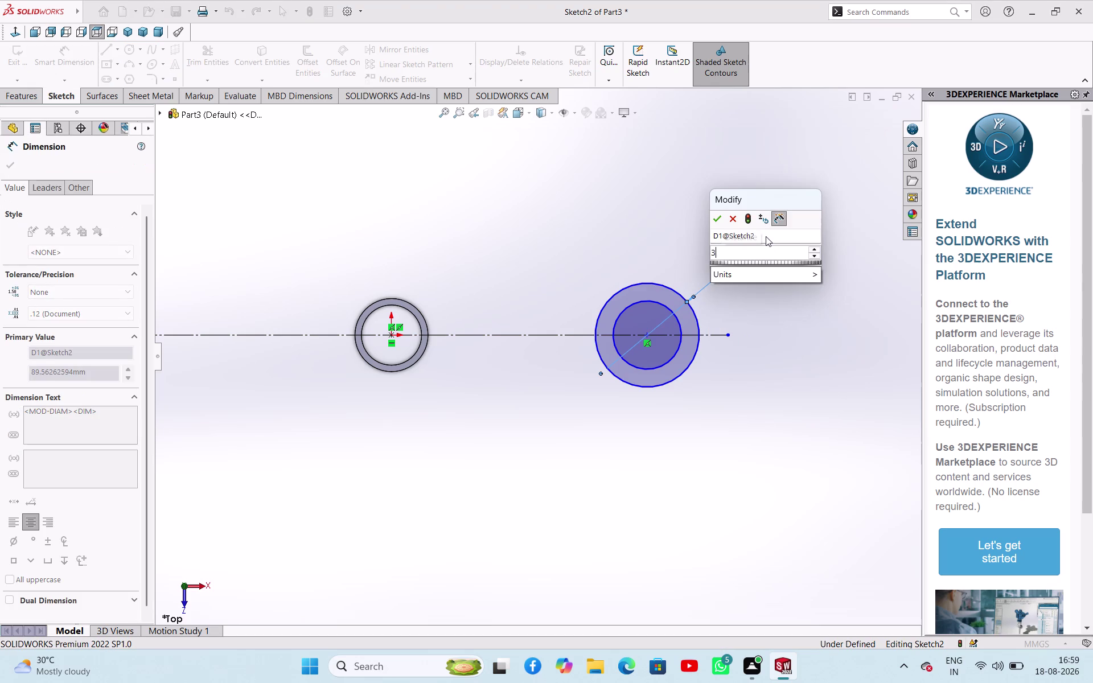
text(5)
key(Return)
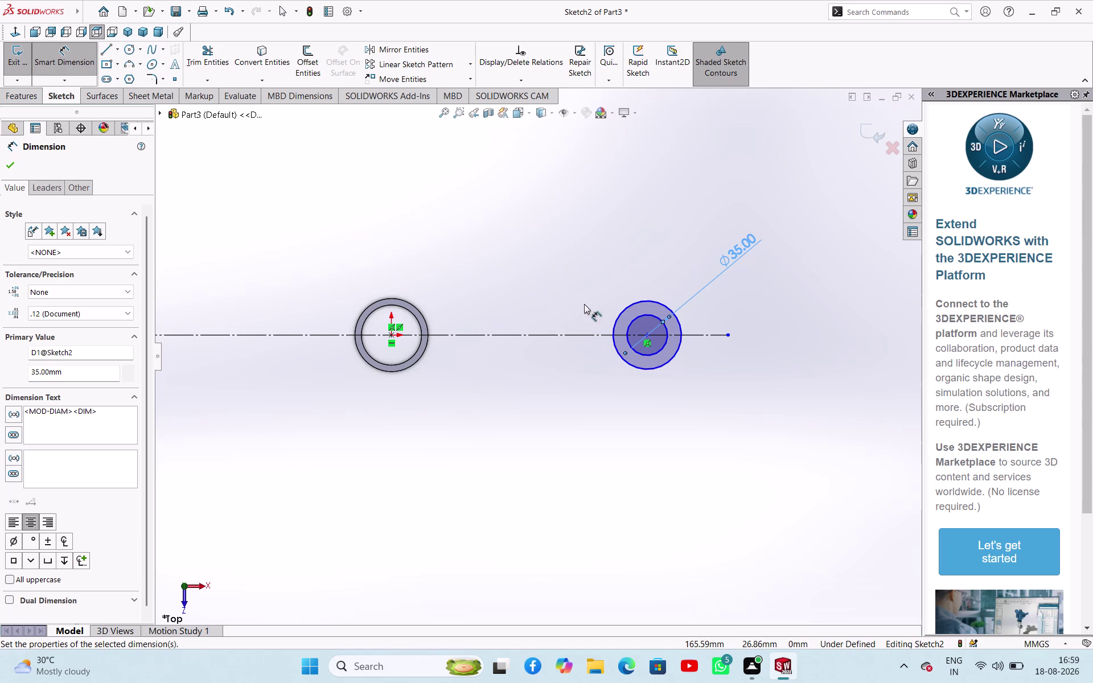
click(623, 311)
click(622, 264)
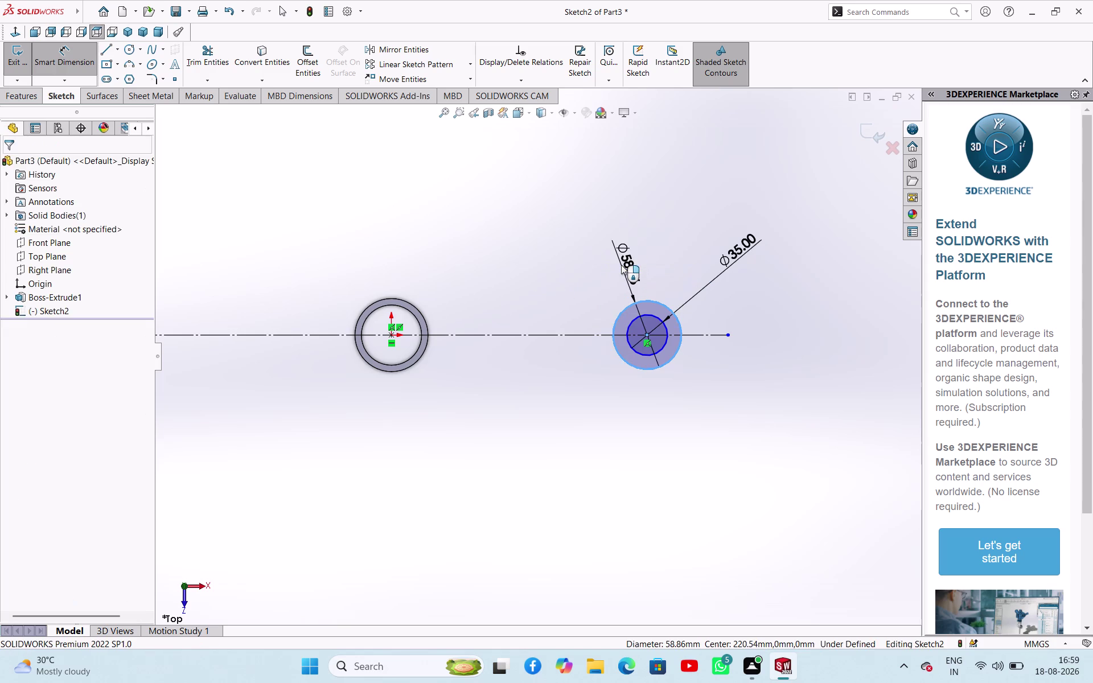
key(2)
key(4)
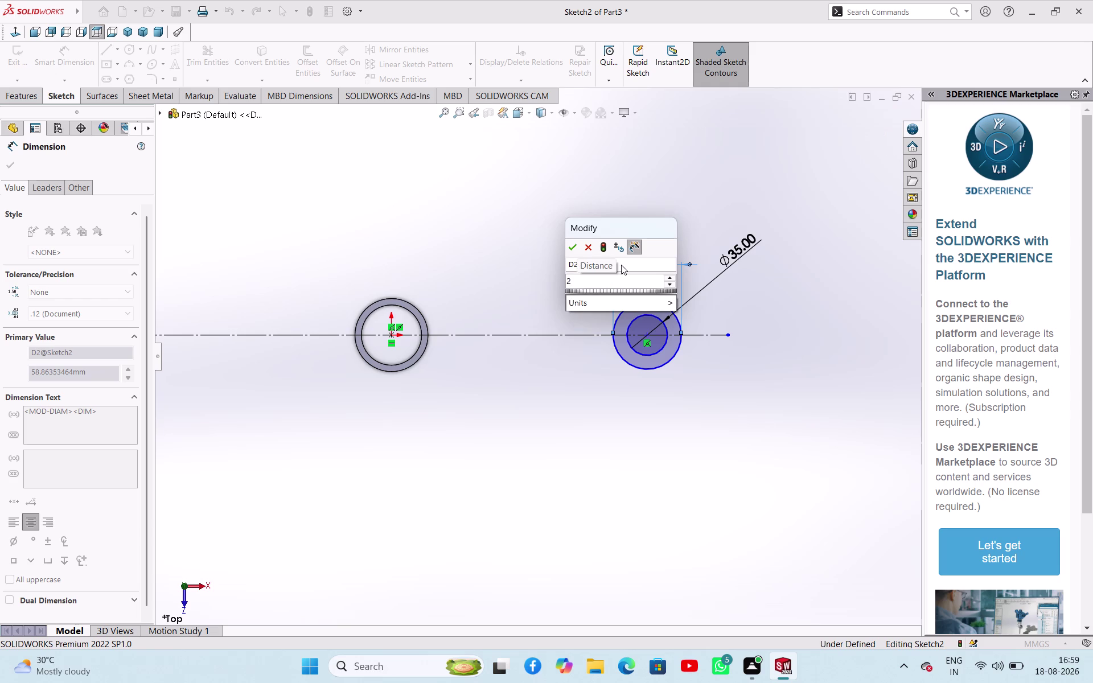
key(Return)
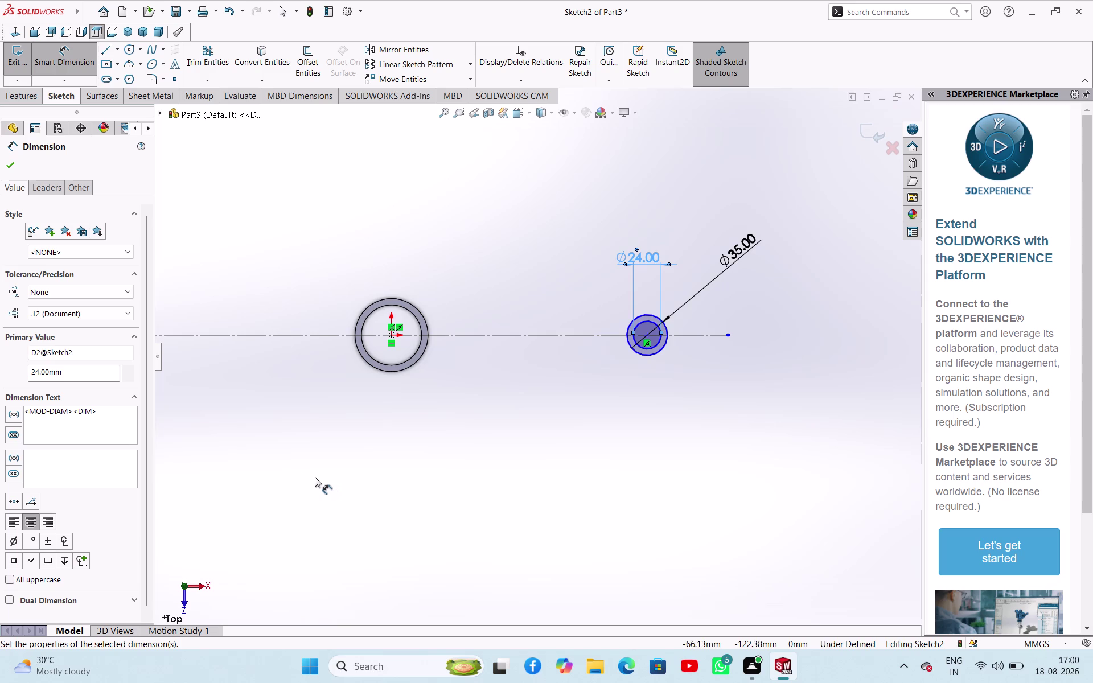
click(2, 165)
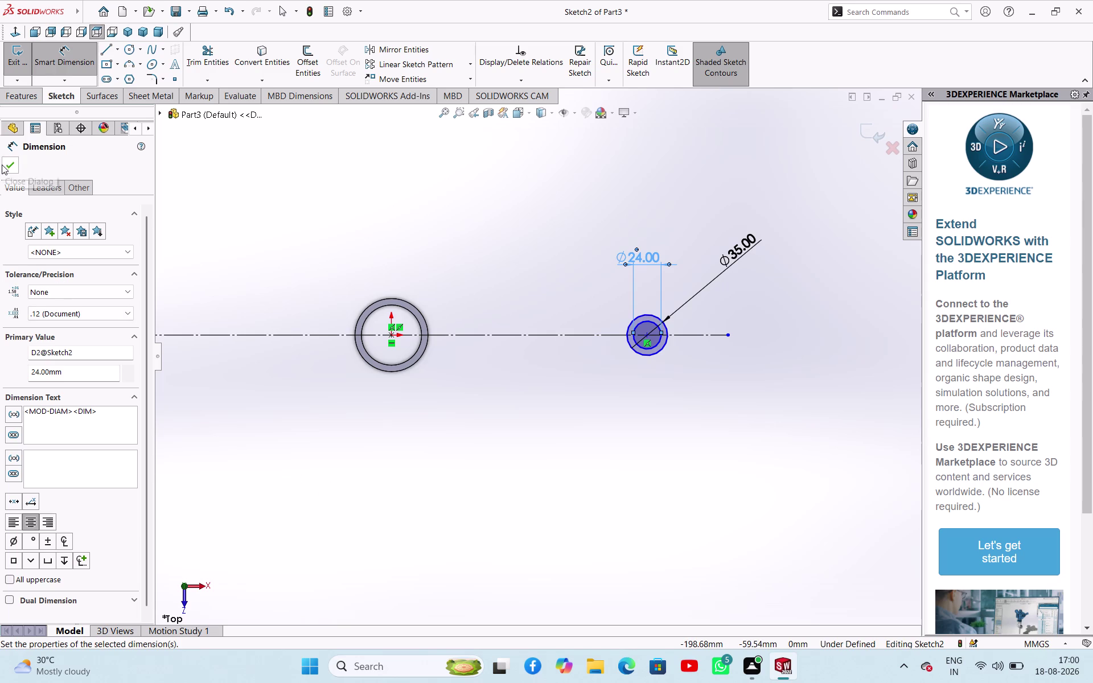
Exit the sketch and extrude the 35/24 circles 42 mm mid-plane.
click(18, 53)
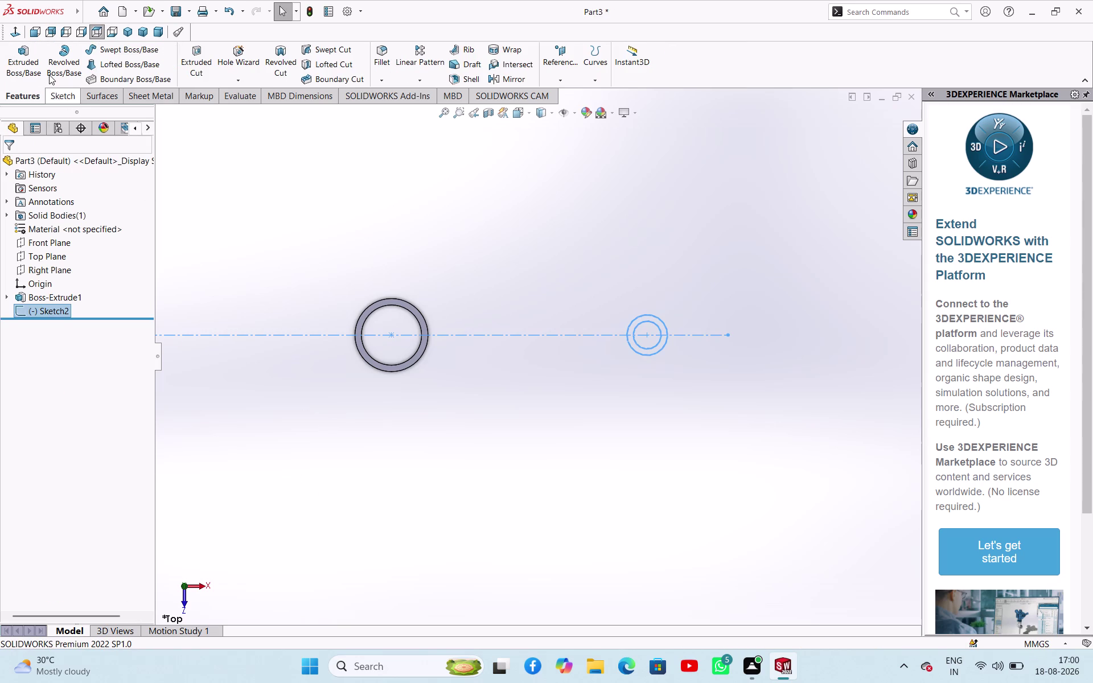
click(30, 65)
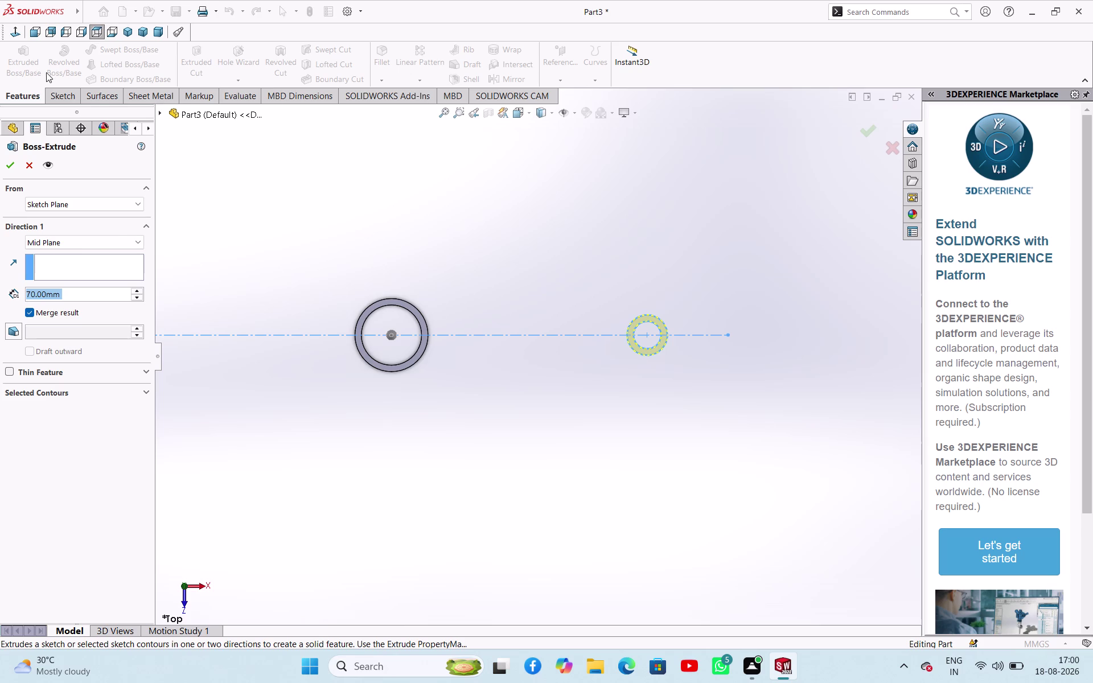
text(42)
key(Return)
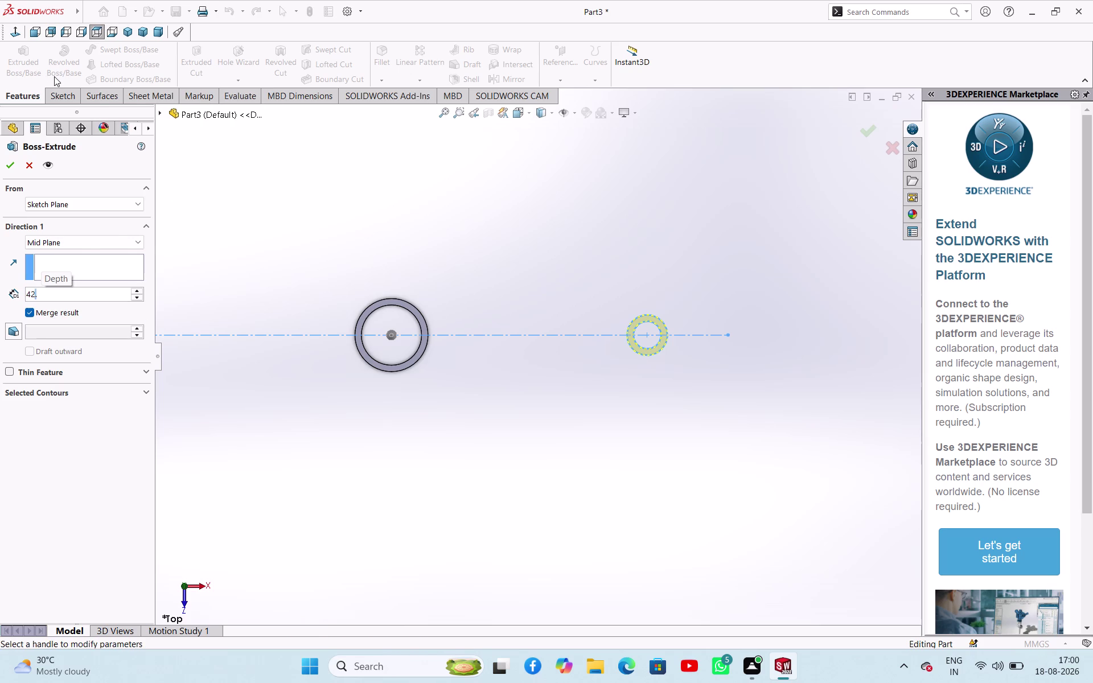
click(3, 165)
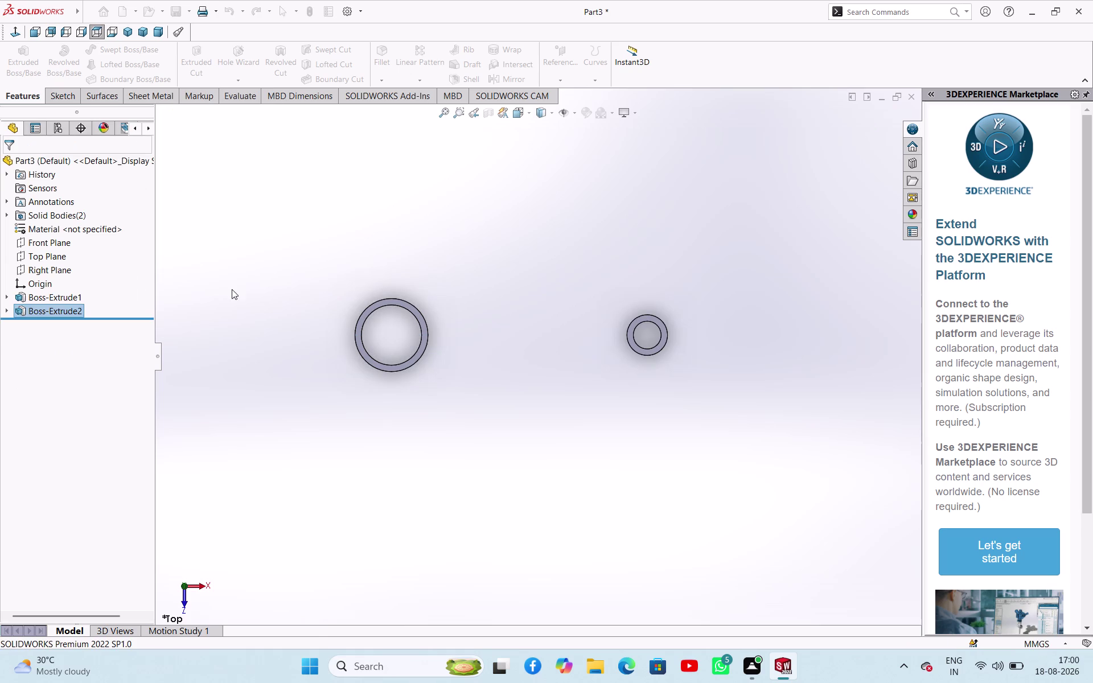
click(258, 279)
middle_drag(320, 382, 291, 334)
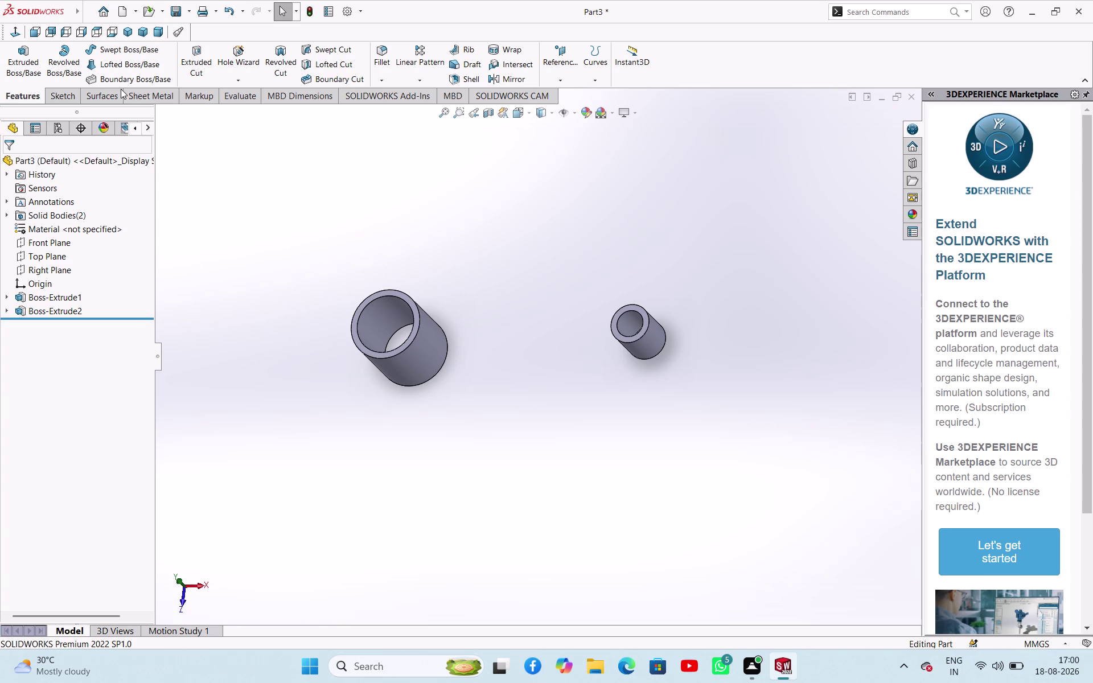
click(126, 33)
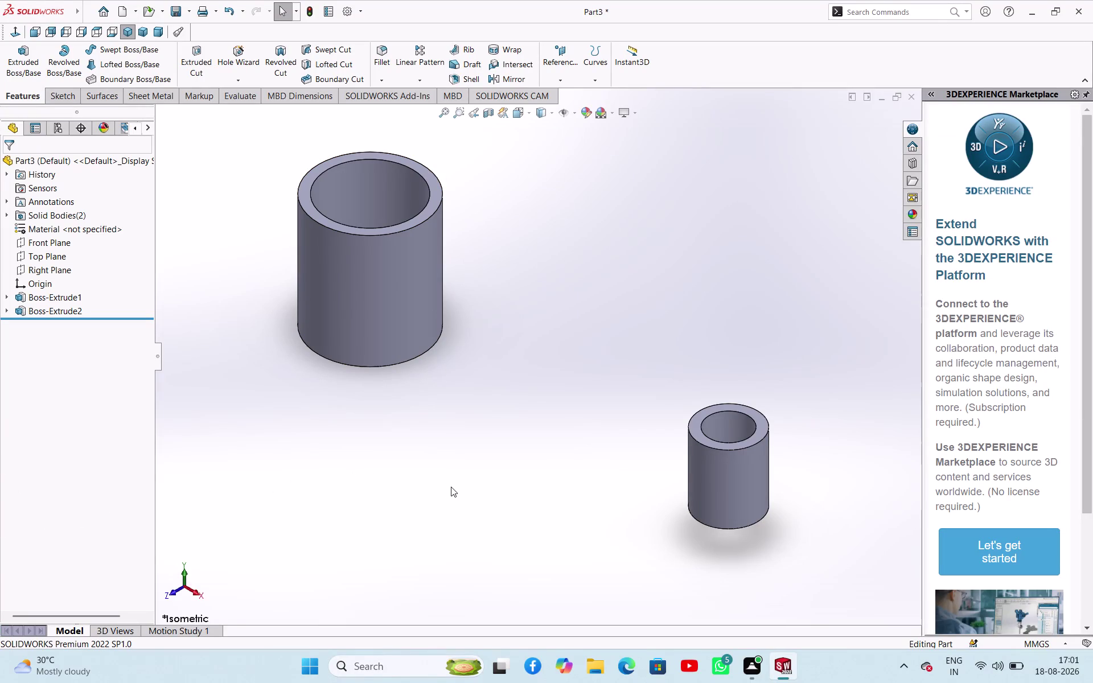
middle_drag(461, 525, 513, 474)
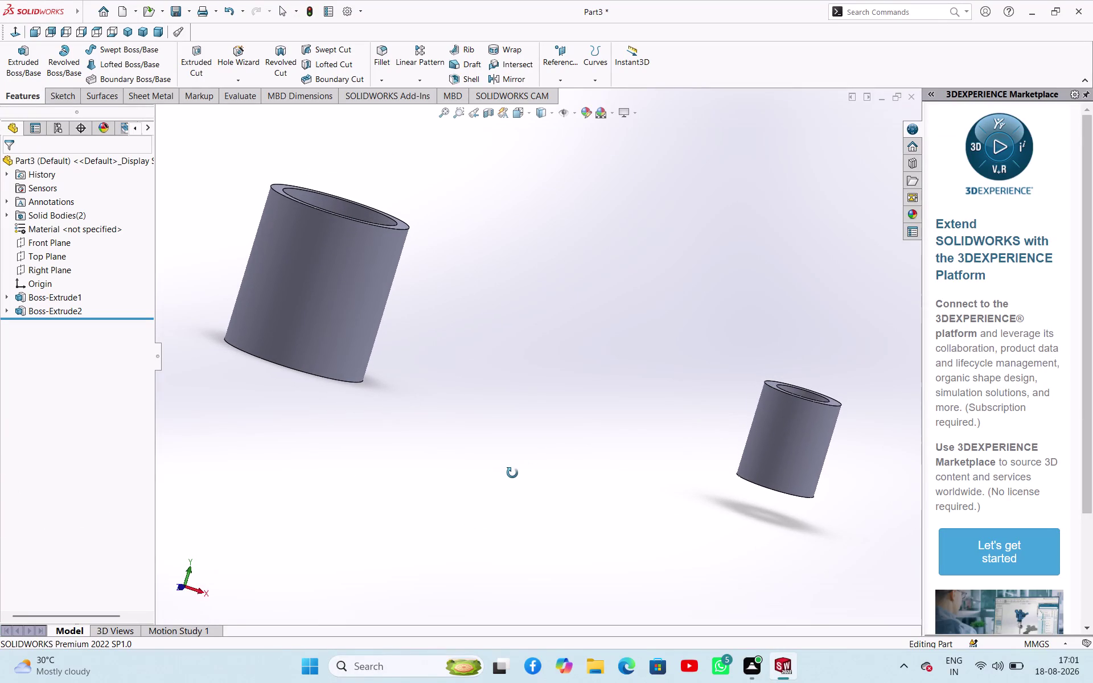
middle_drag(512, 473, 510, 473)
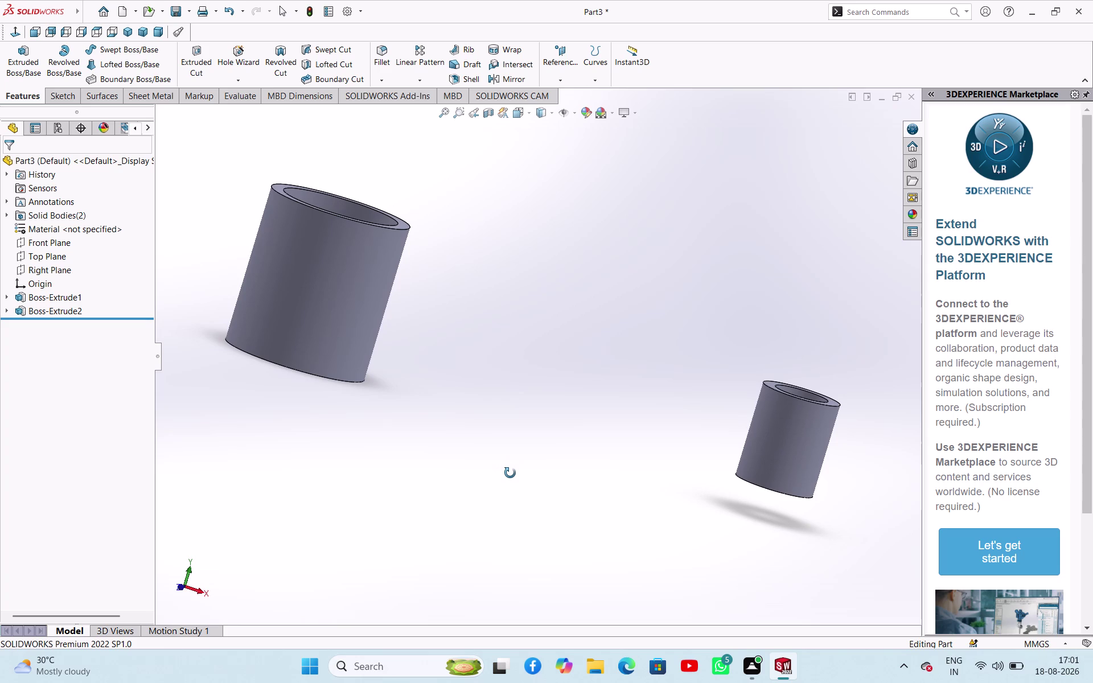
middle_drag(510, 474, 488, 448)
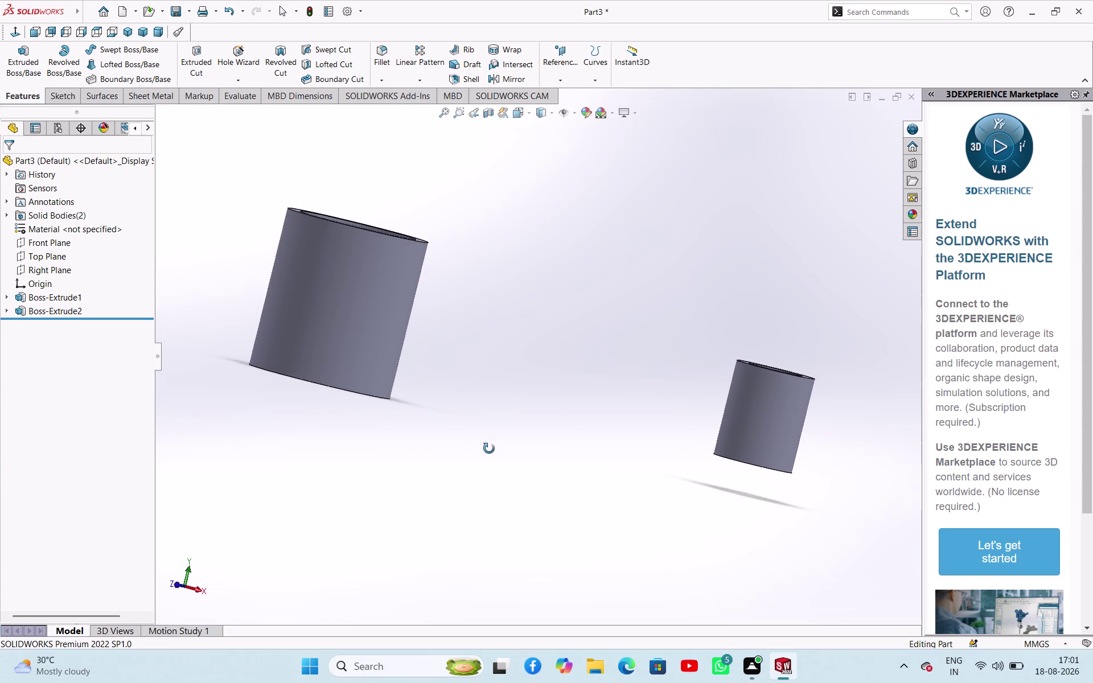
middle_drag(488, 448, 493, 457)
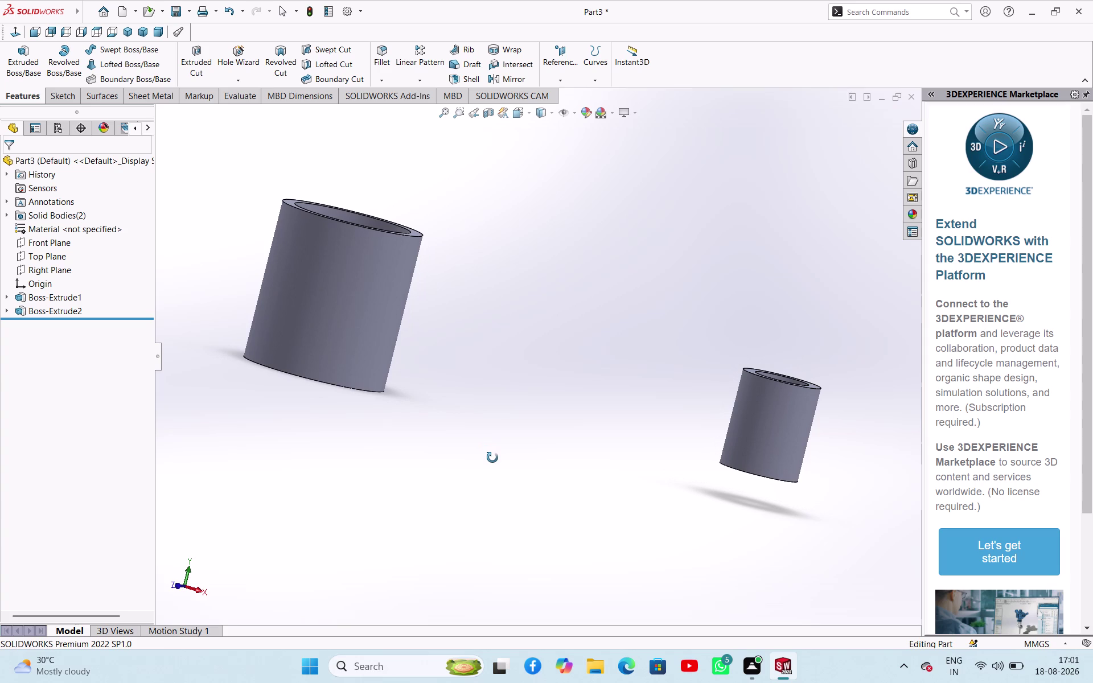
middle_drag(493, 458, 491, 473)
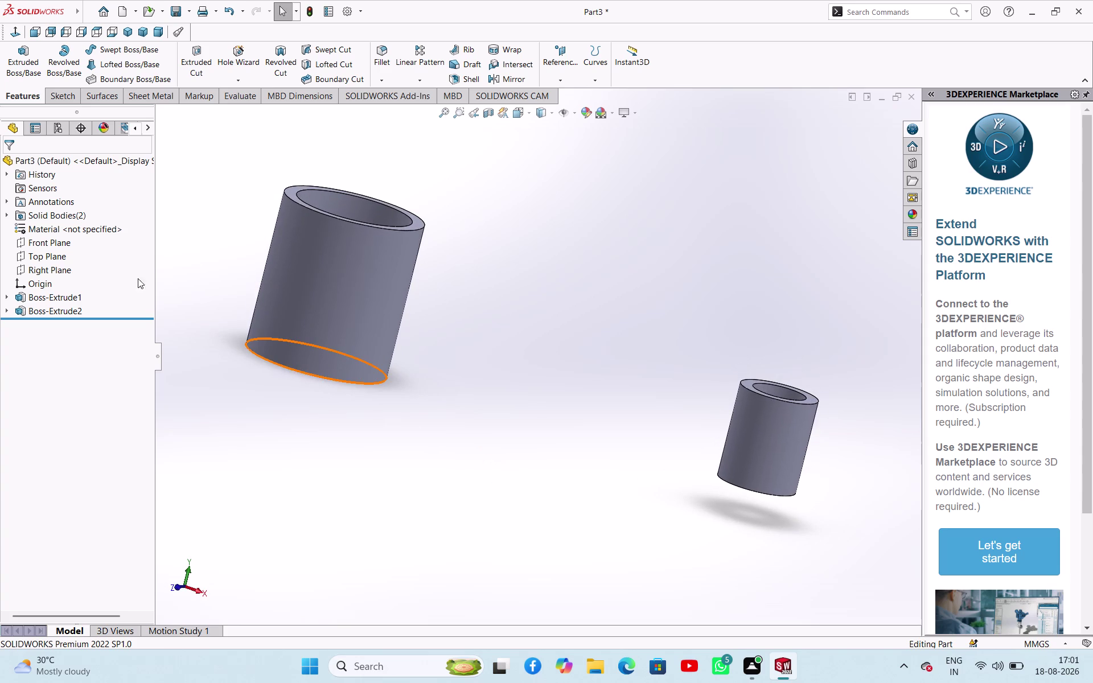
click(59, 256)
Open a new sketch on the Top plane, then exit it while still empty.
click(73, 235)
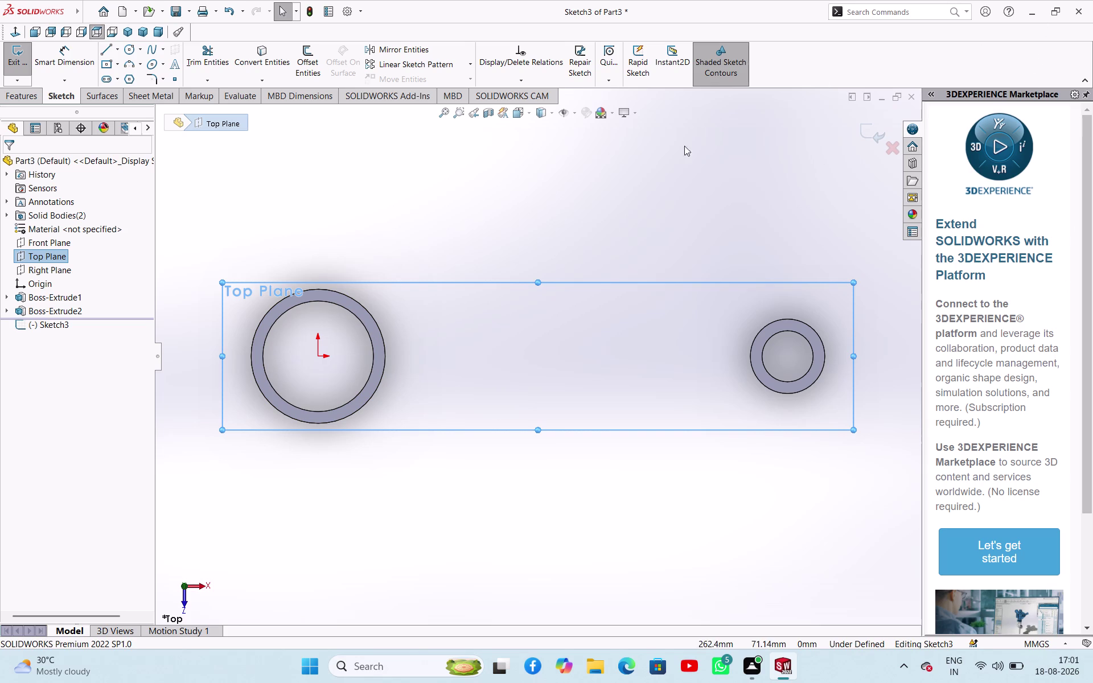
click(648, 185)
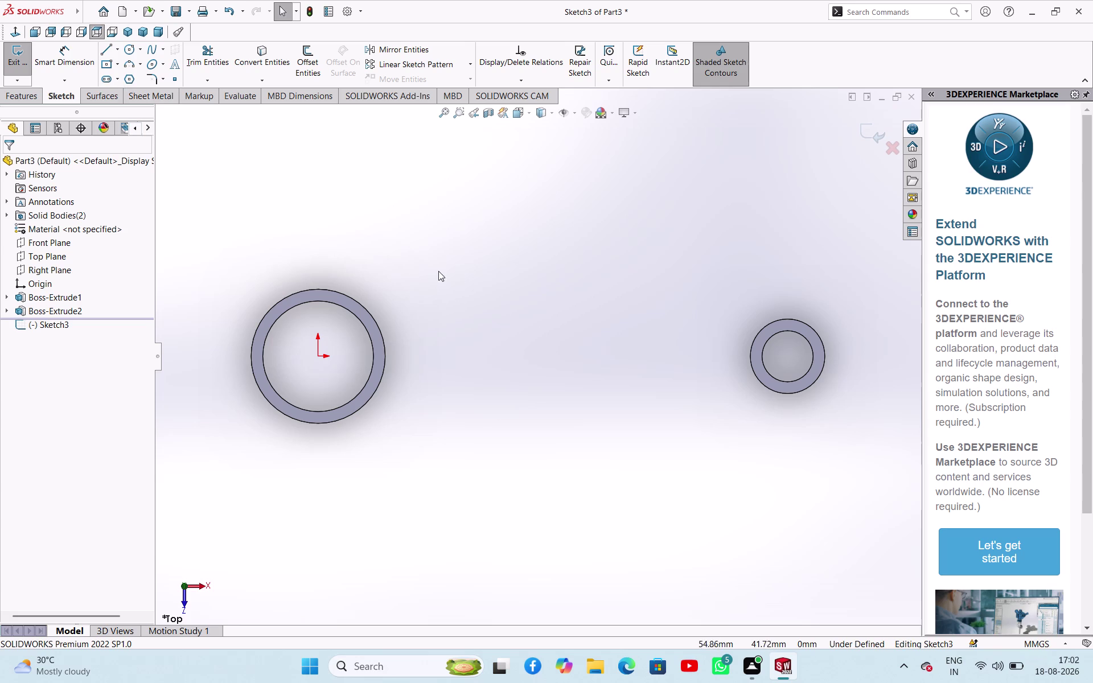
click(21, 71)
Preview a flipped offset plane from the large tube's top face, then cancel it.
click(548, 67)
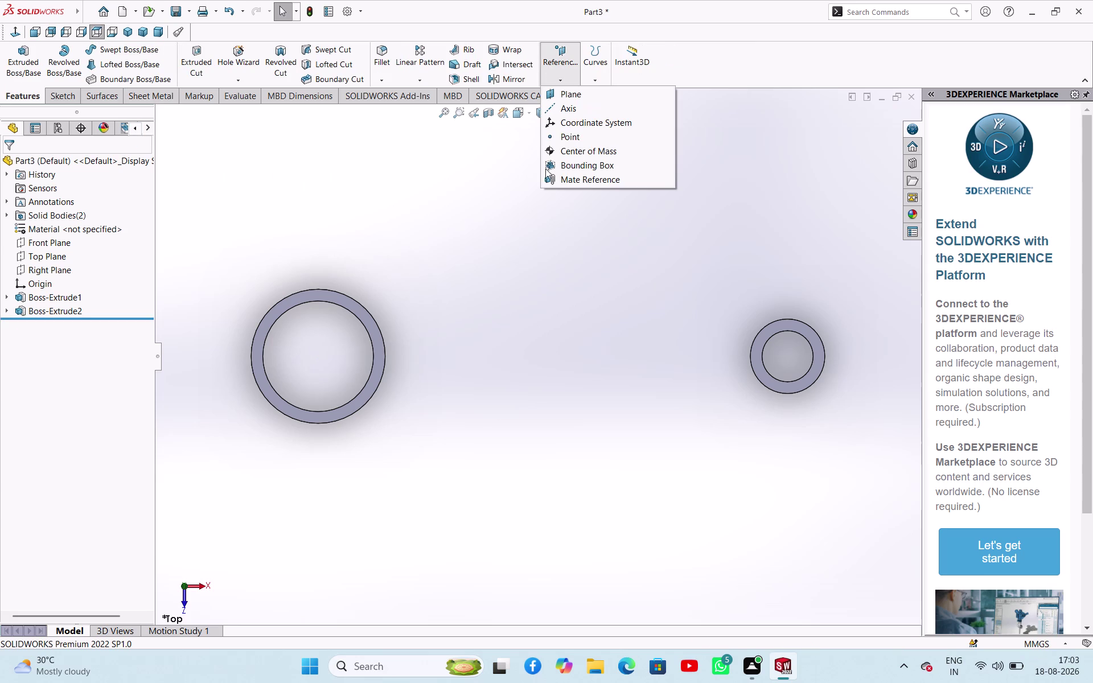
click(579, 92)
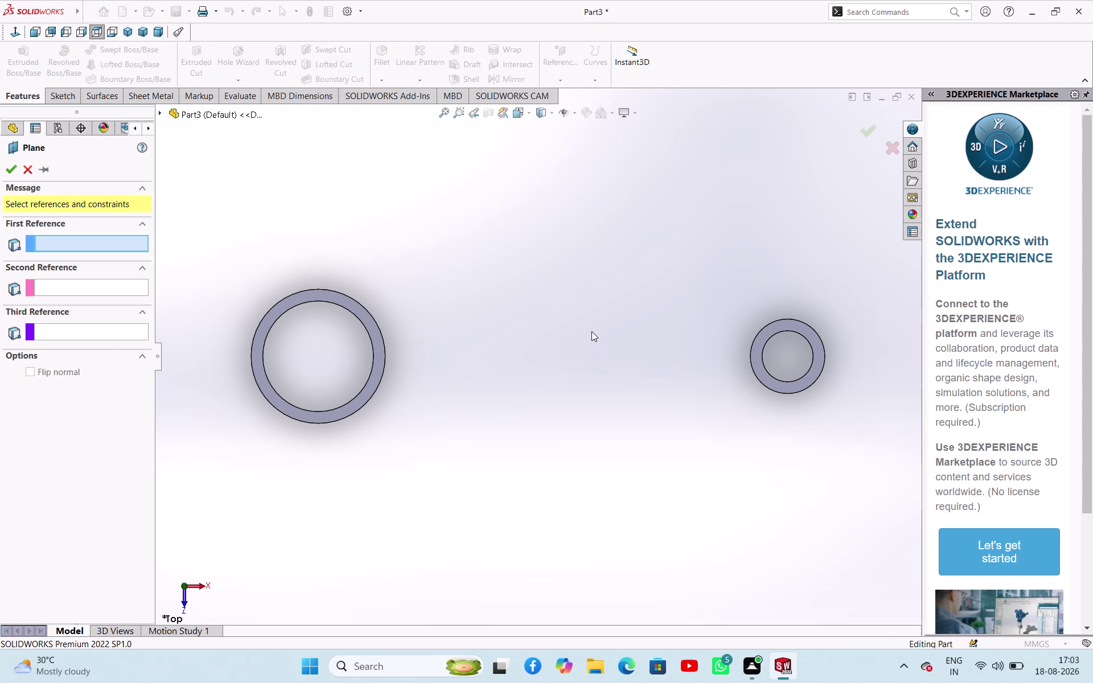
middle_drag(587, 357, 595, 257)
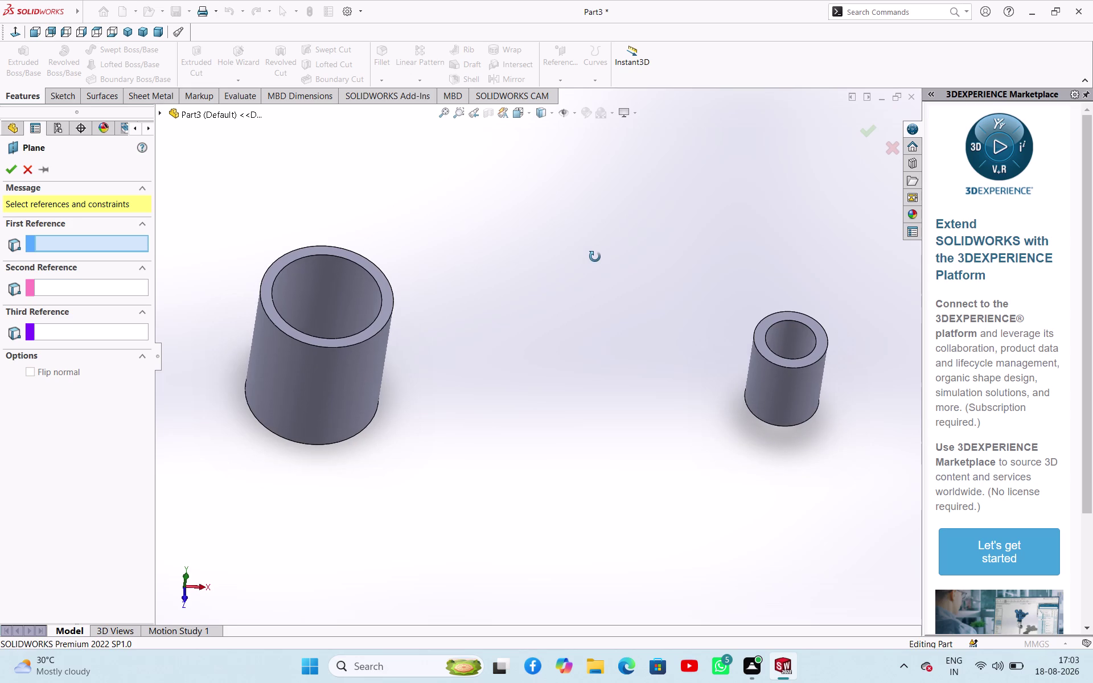
middle_drag(595, 257, 604, 267)
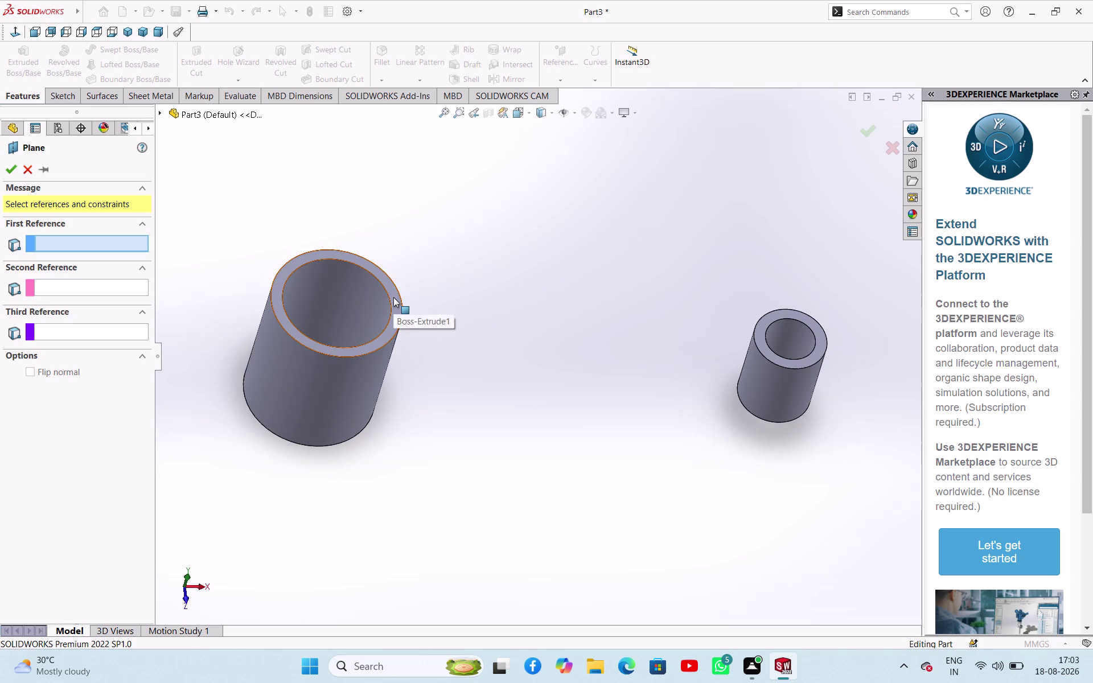
click(393, 297)
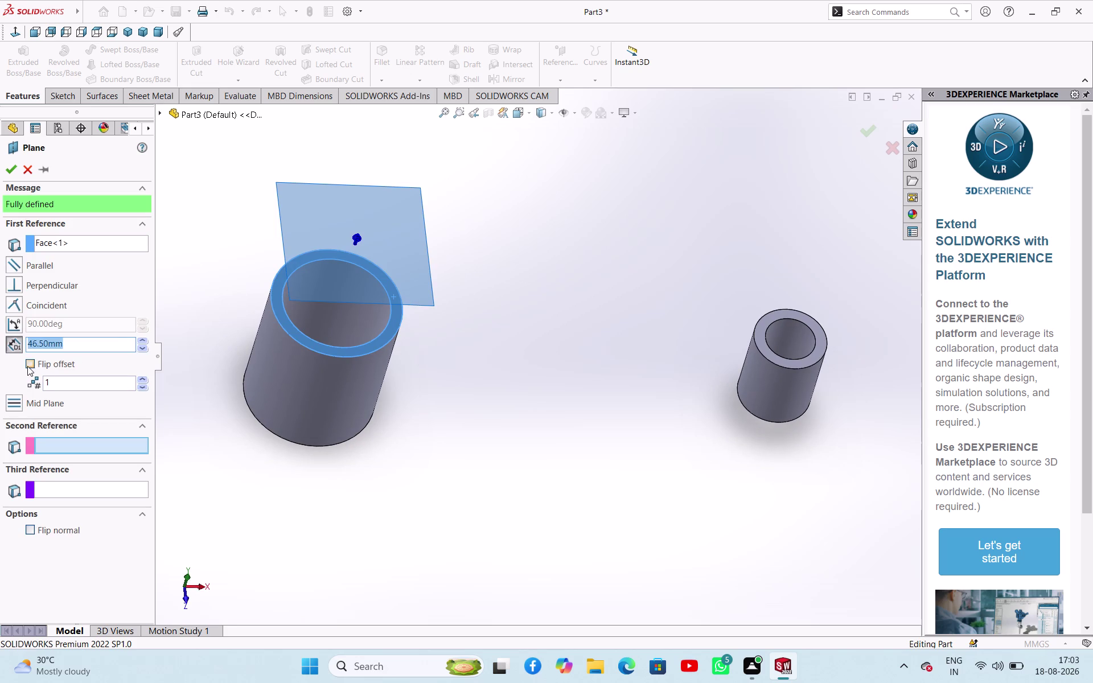
click(27, 364)
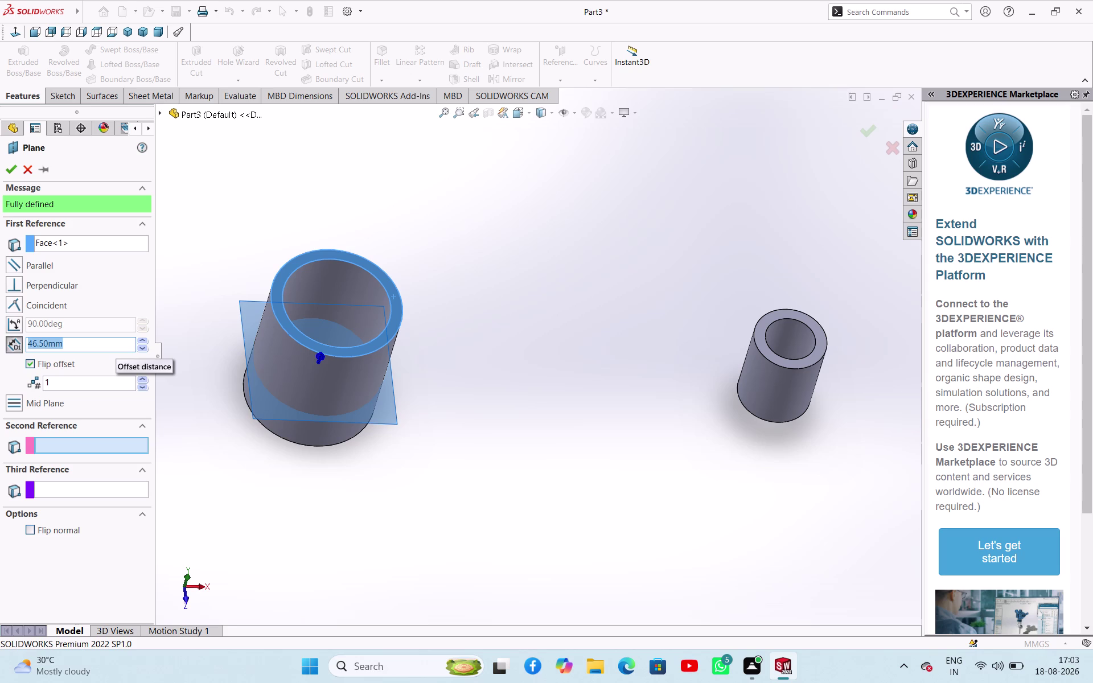
click(33, 167)
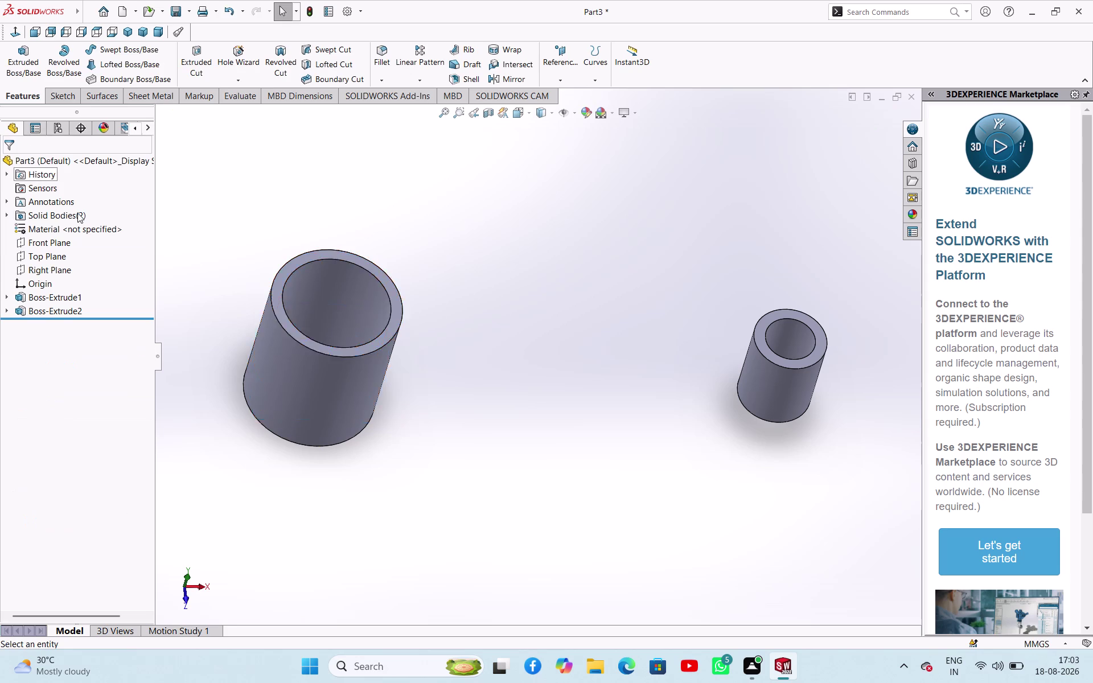
right_click(43, 300)
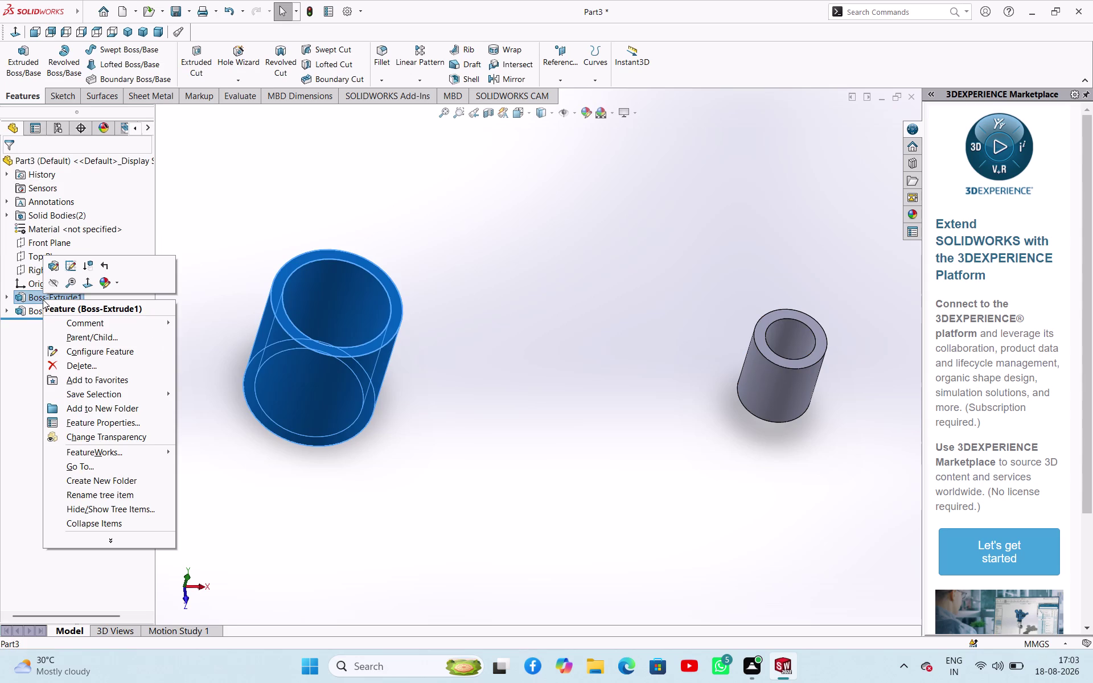
Delete the Boss-Extrude1 and Boss-Extrude2 features, confirming each deletion.
click(70, 366)
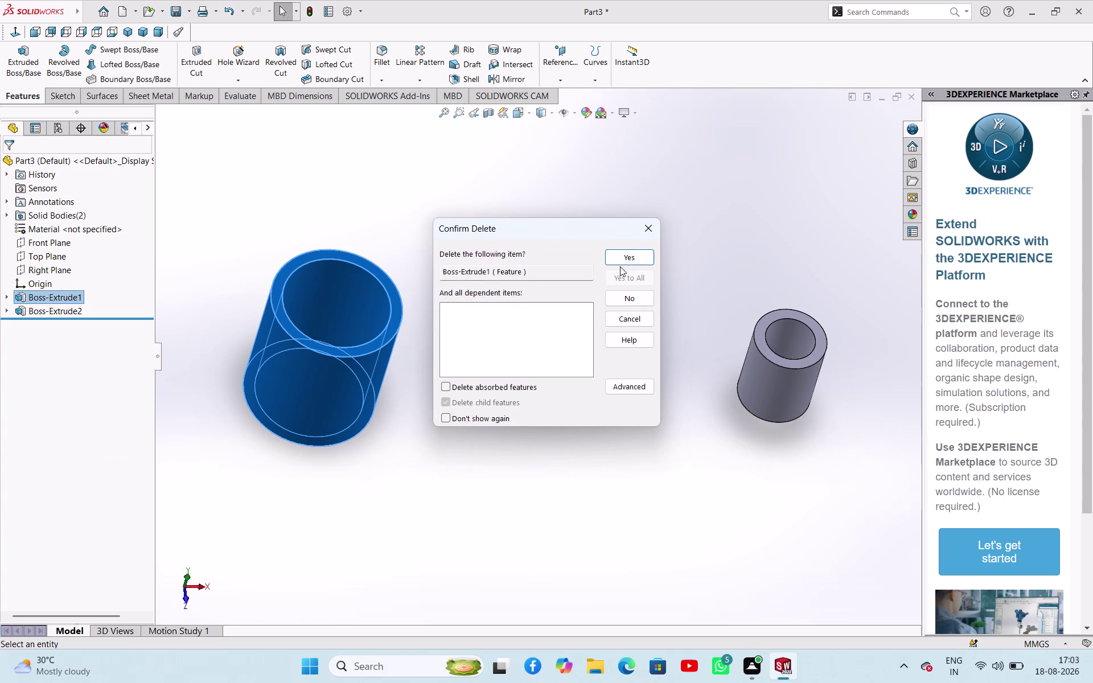
click(630, 257)
right_click(73, 304)
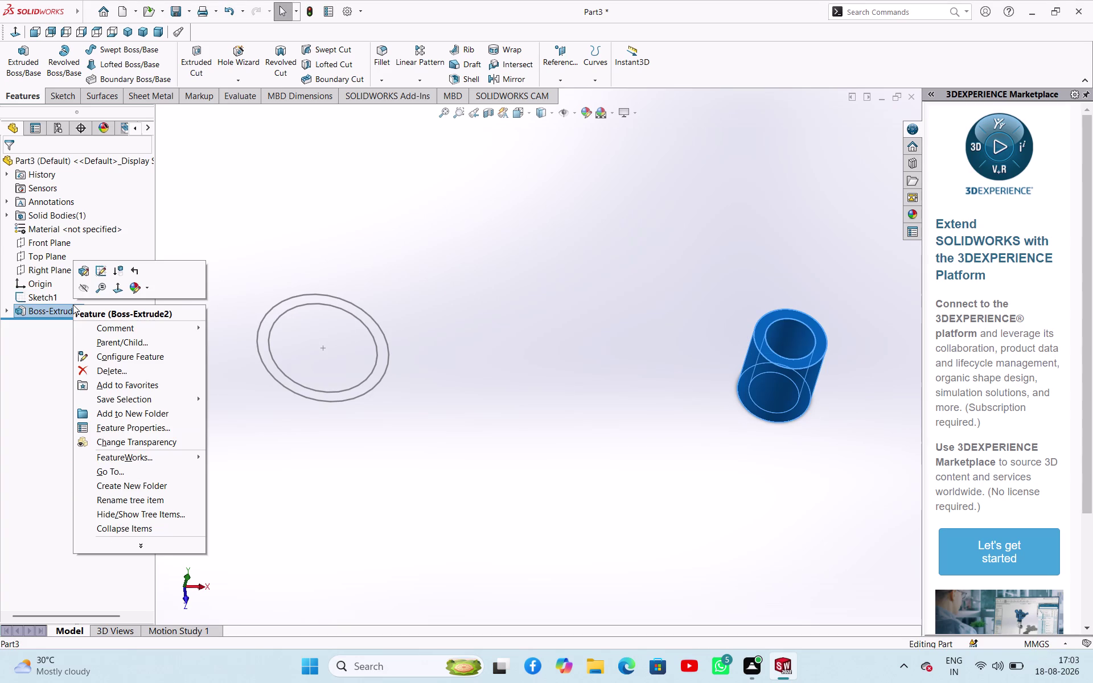
click(113, 371)
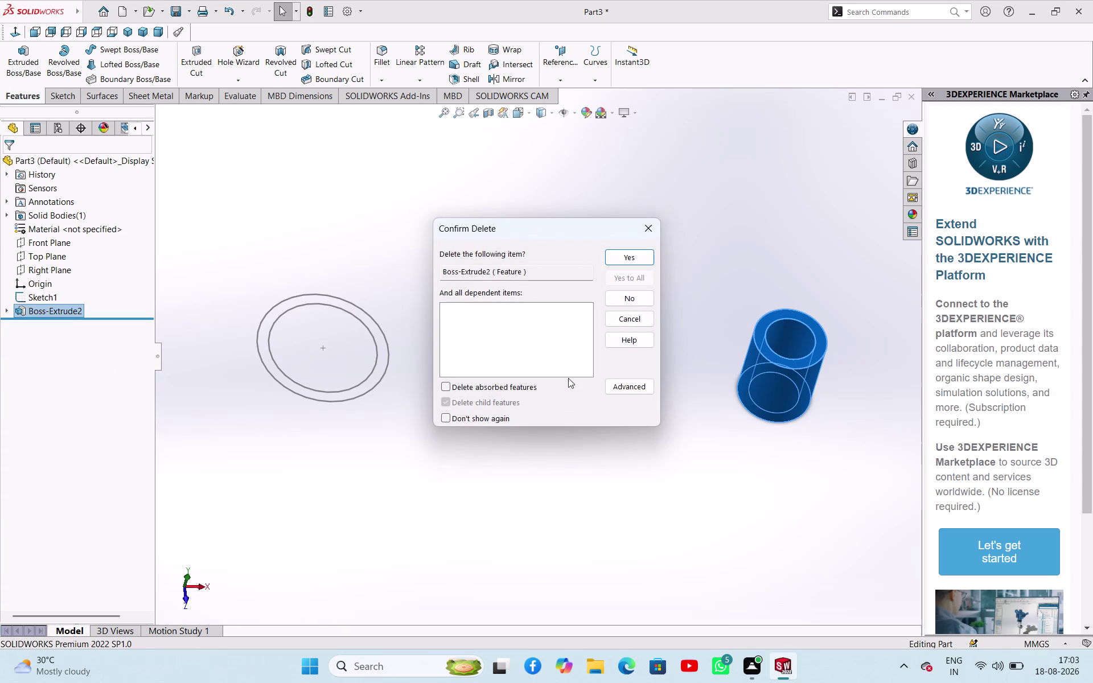
click(643, 261)
Delete Sketch1 and Sketch2 from the FeatureManager tree, confirming each.
right_click(42, 303)
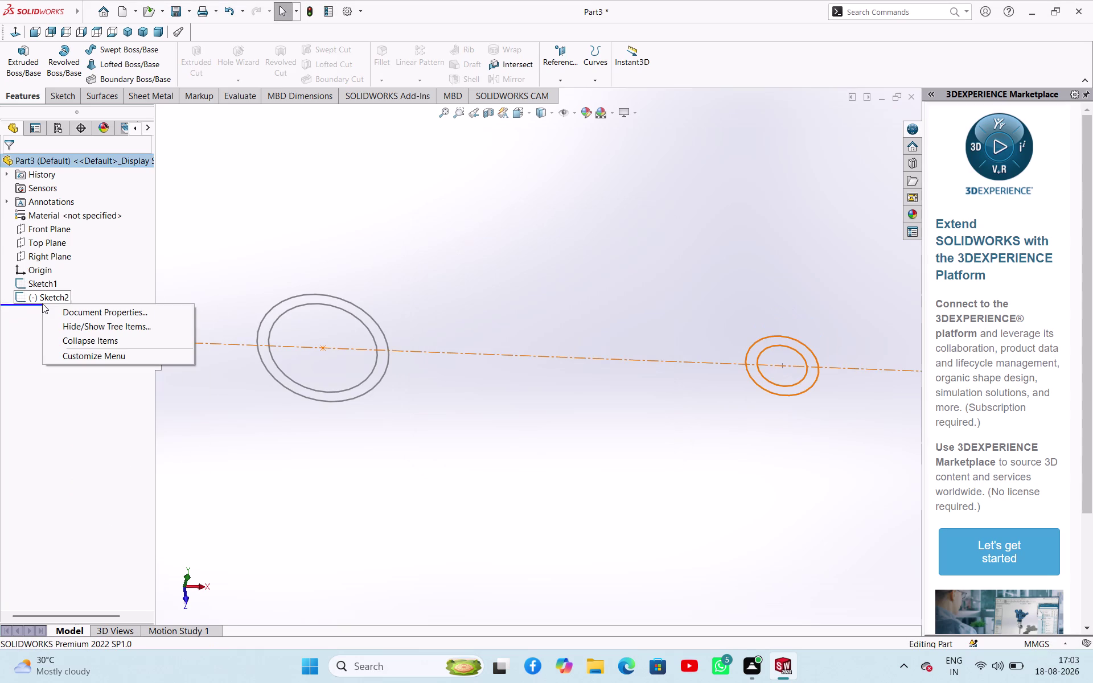
click(189, 239)
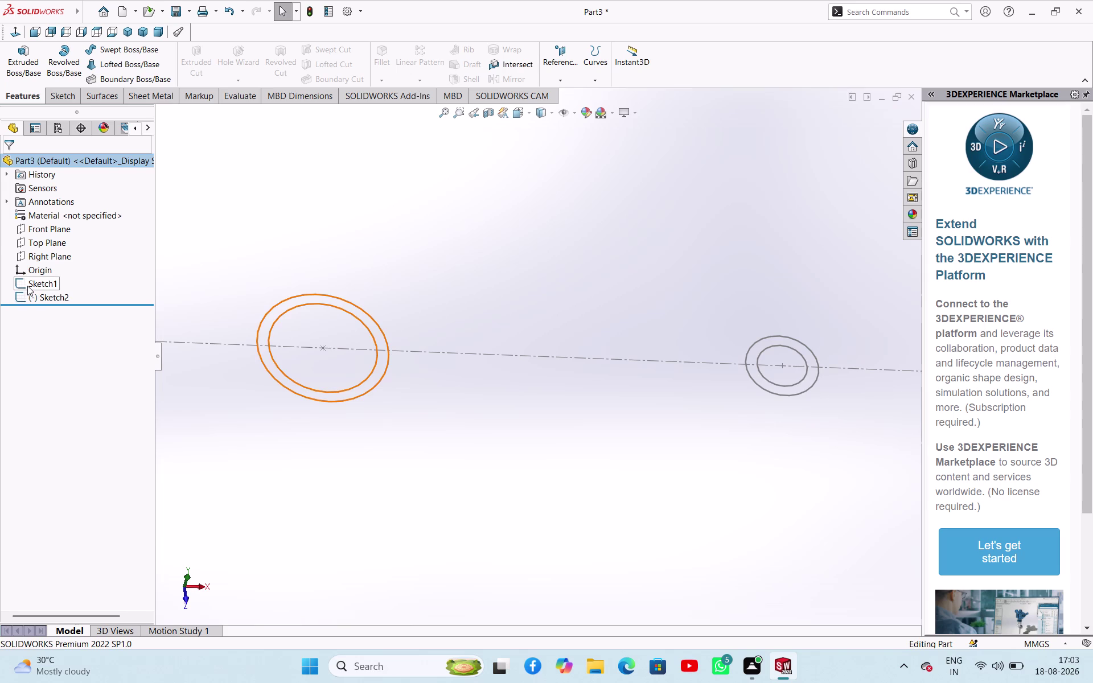
right_click(28, 286)
click(58, 364)
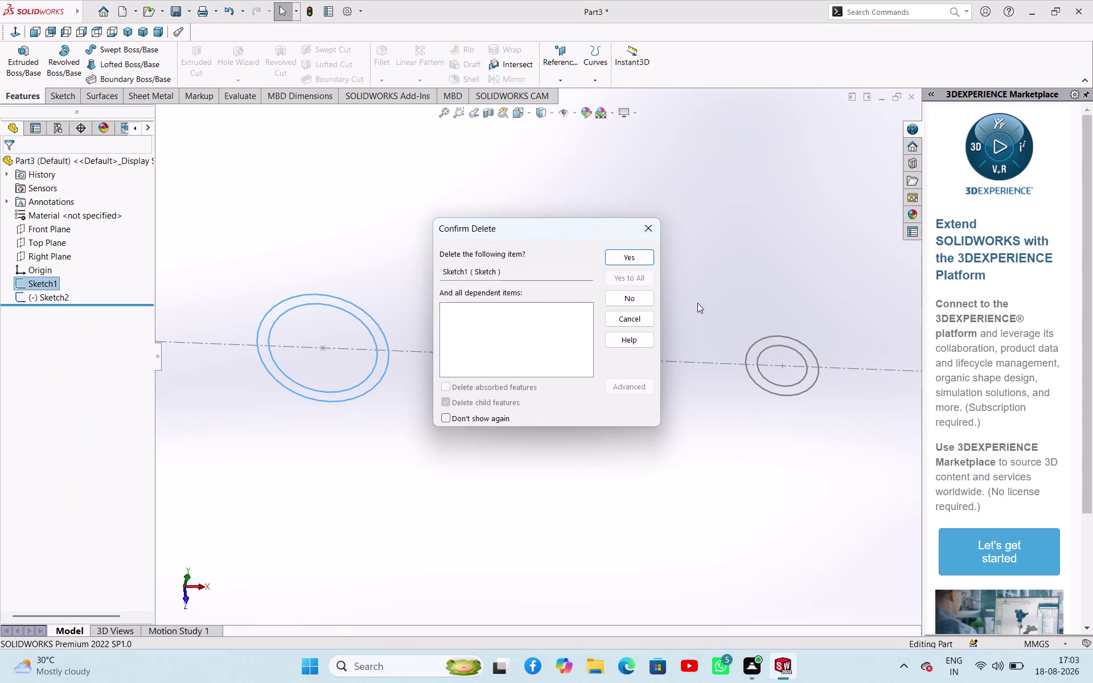
click(640, 261)
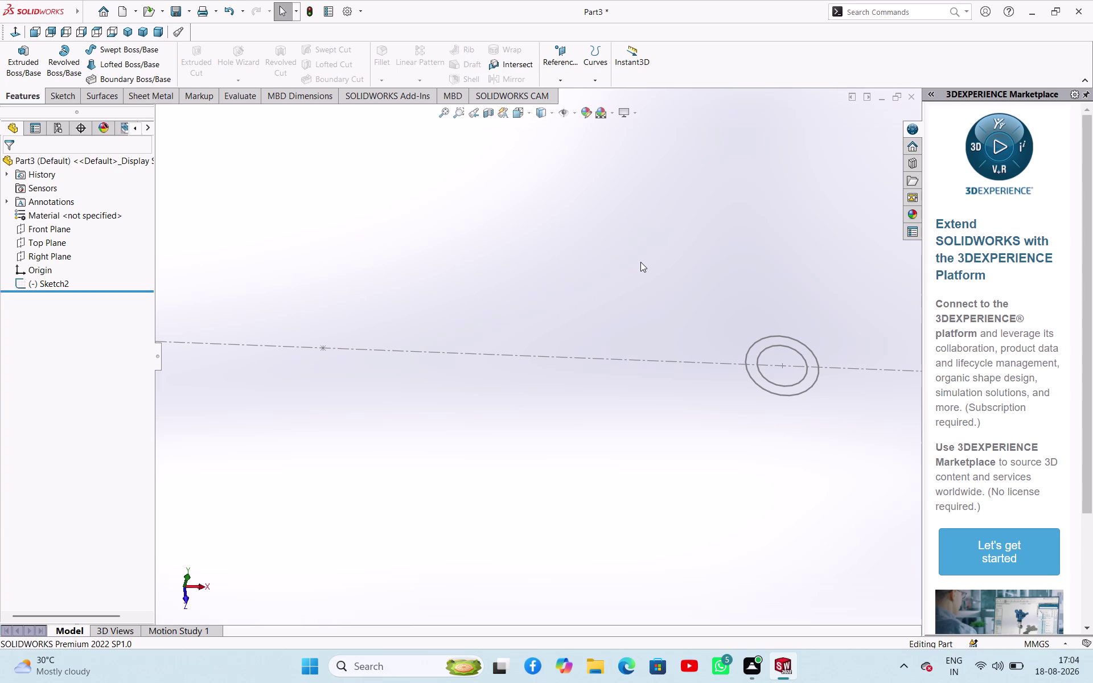
click(56, 279)
right_click(56, 280)
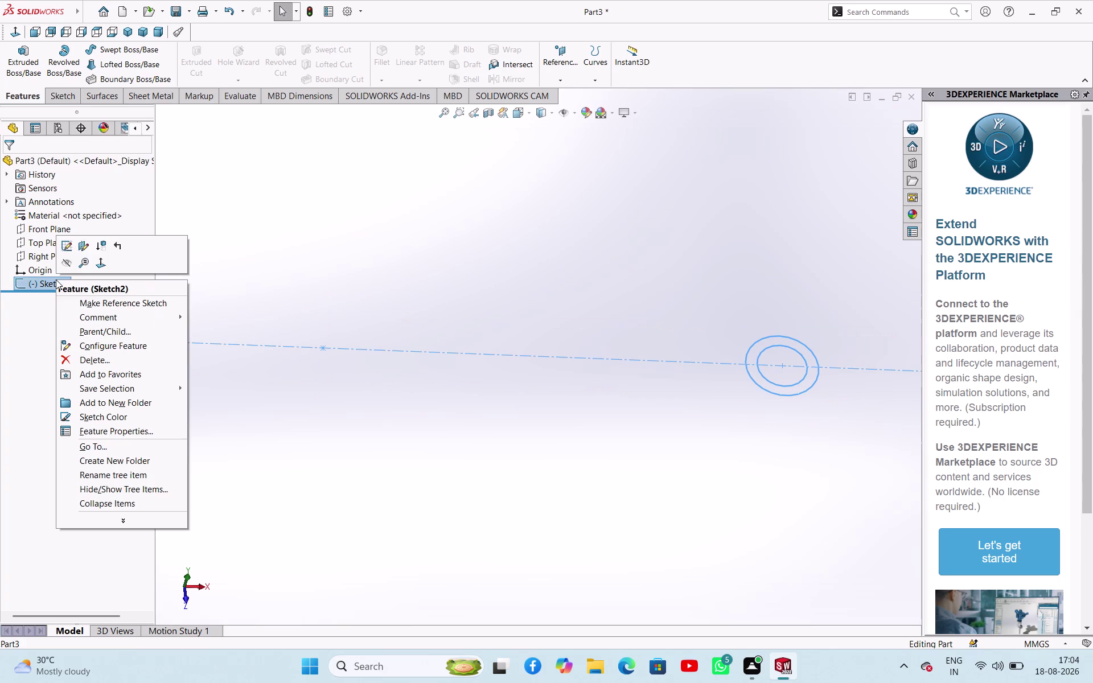
click(79, 359)
click(630, 259)
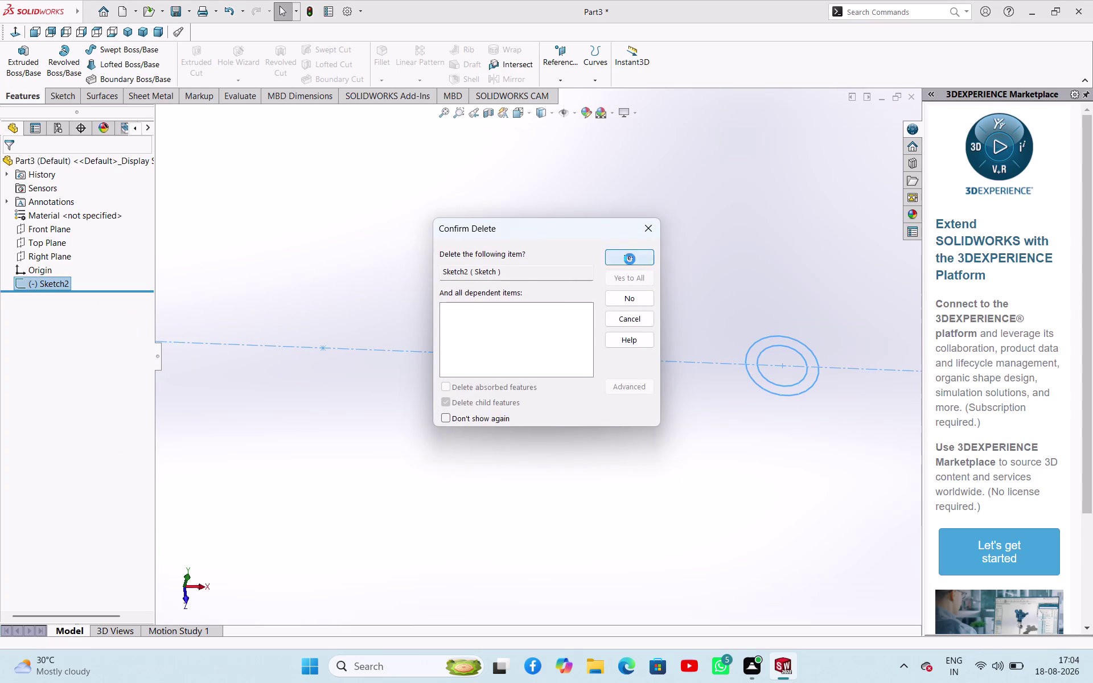
click(536, 267)
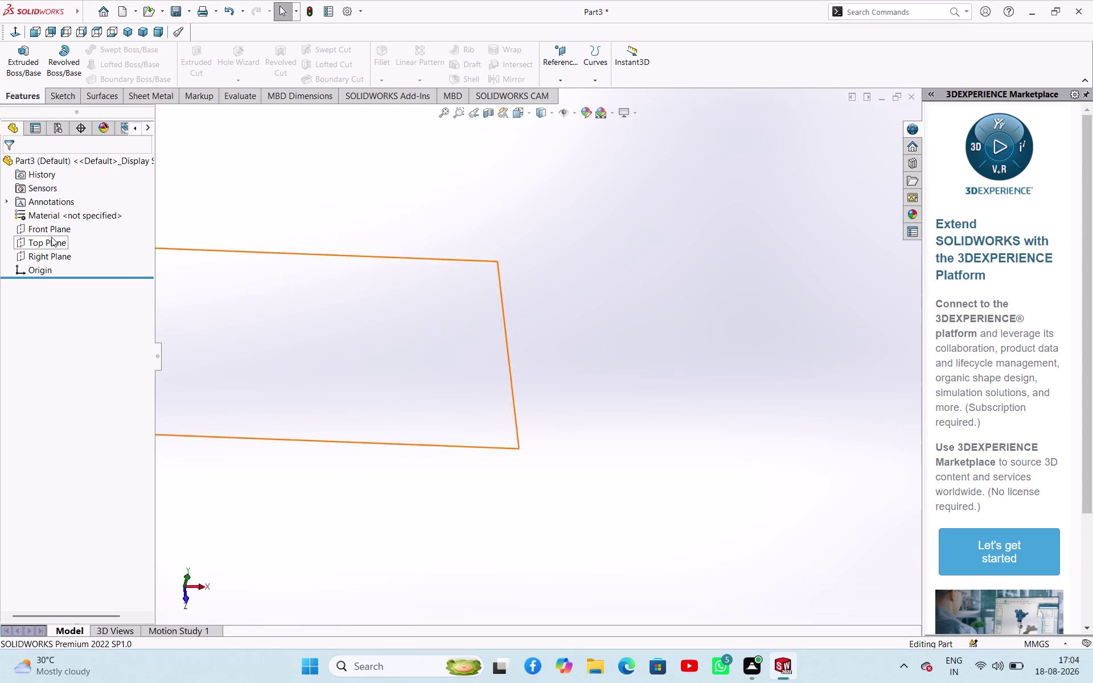
Start a Front Plane sketch and draw a vertical centerline upward from the origin.
click(51, 224)
click(61, 213)
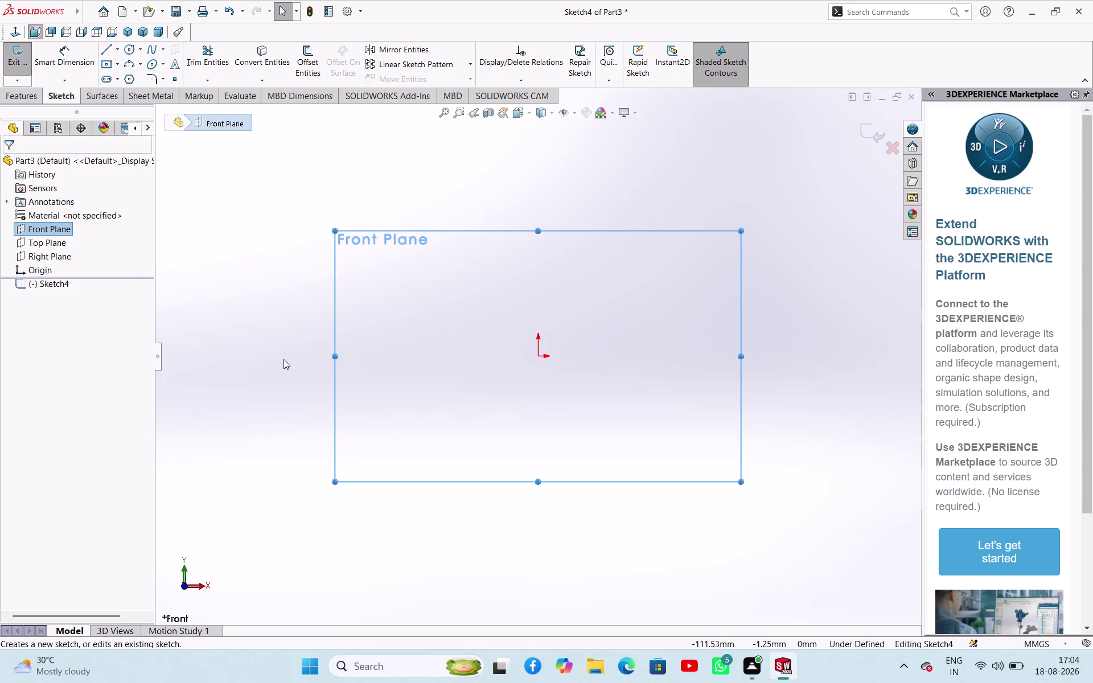
click(115, 49)
click(114, 73)
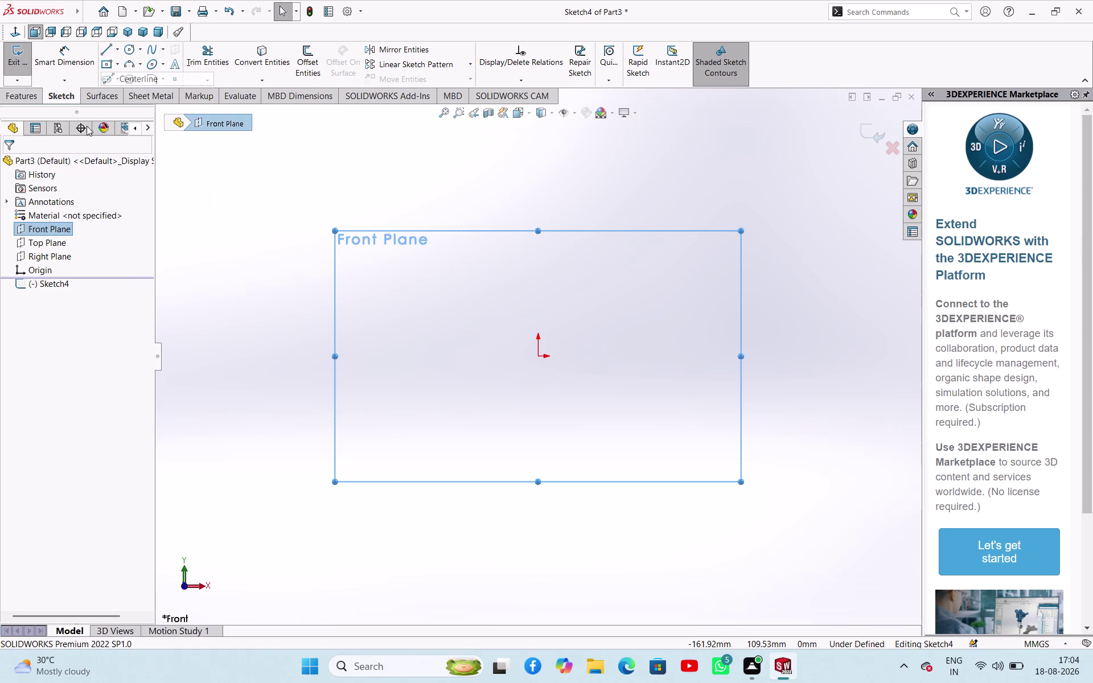
drag(30, 349, 32, 356)
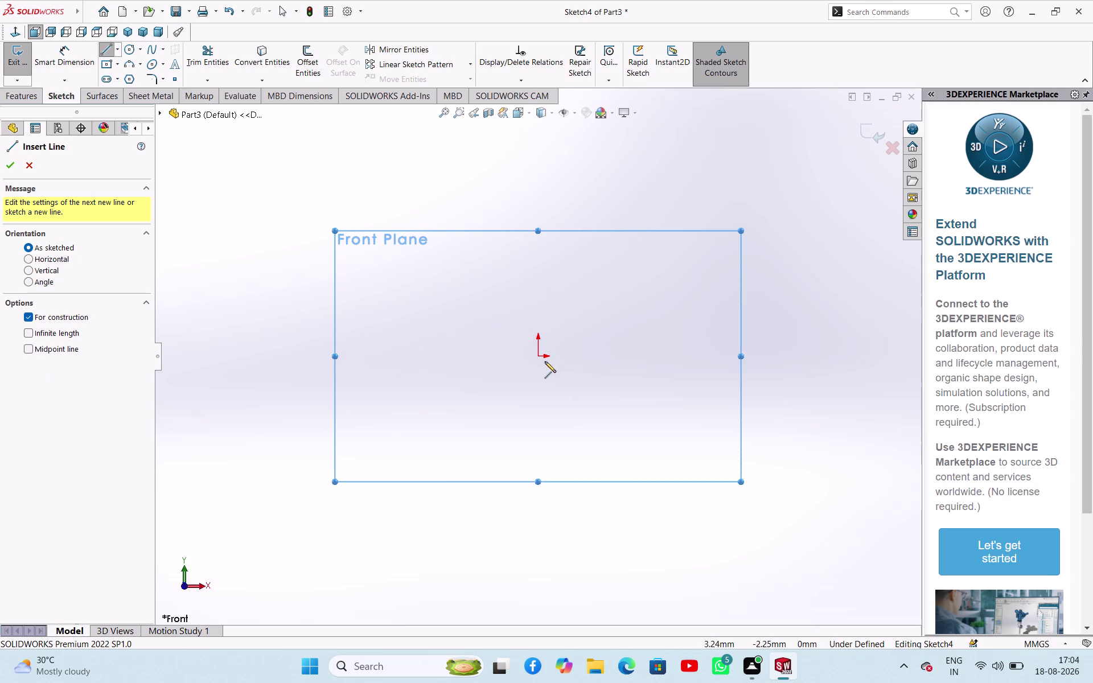
click(541, 359)
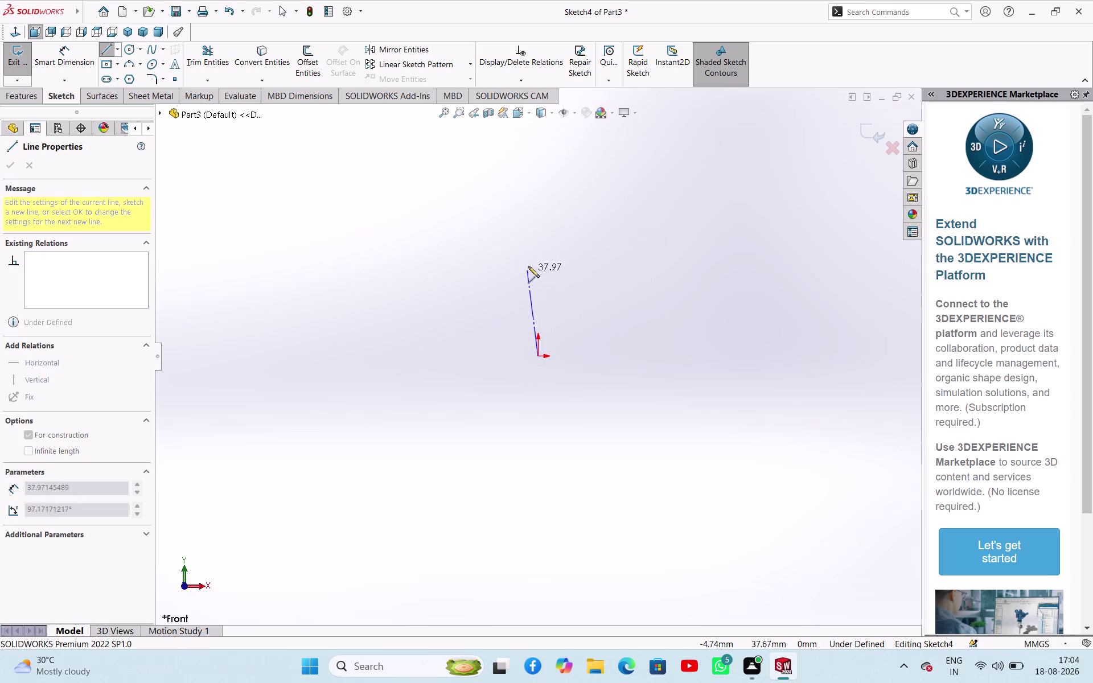
click(540, 249)
right_click(563, 277)
click(585, 291)
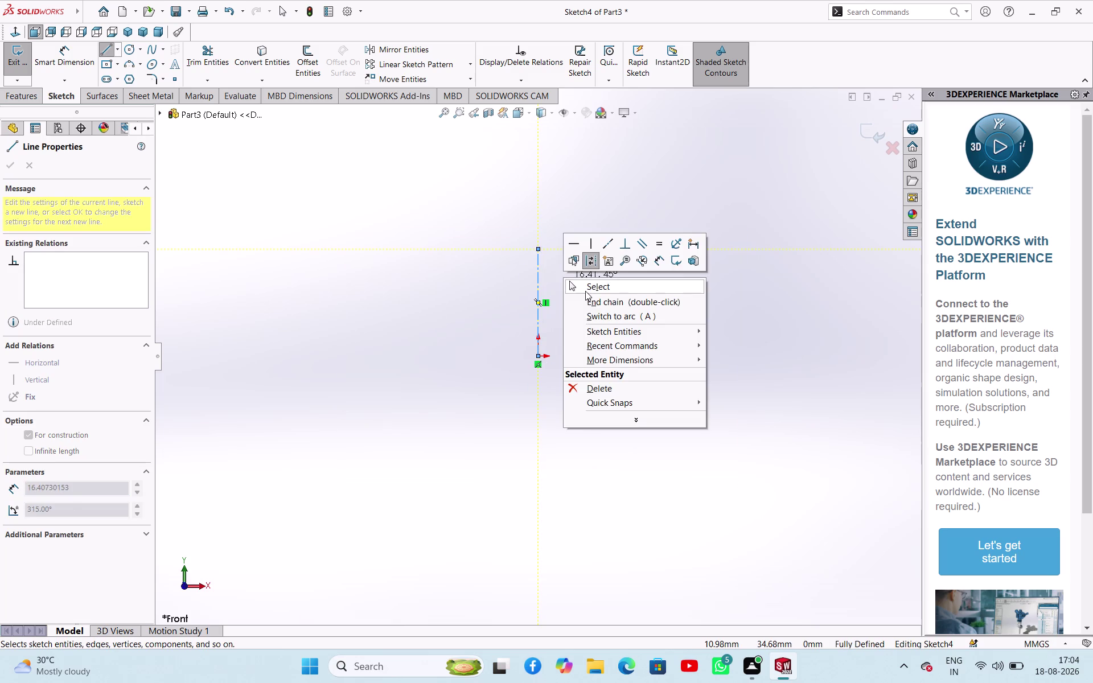
Detach the centerline from the origin, drag it left and longer, then delete it.
drag(538, 358, 535, 431)
click(537, 367)
right_click(537, 367)
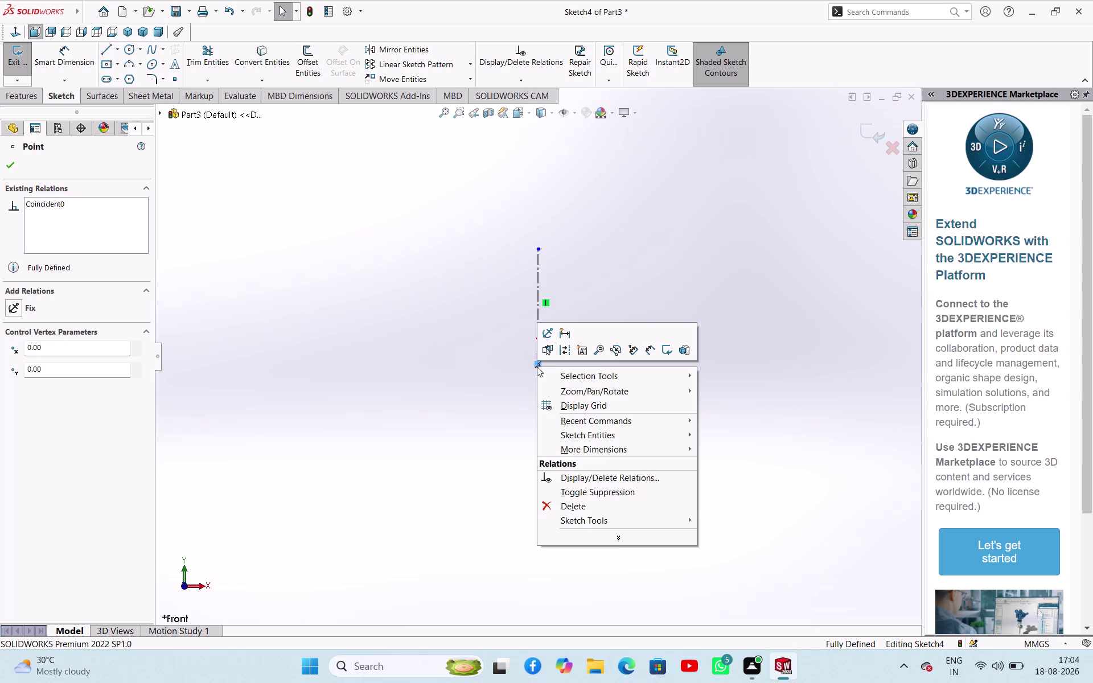
click(572, 508)
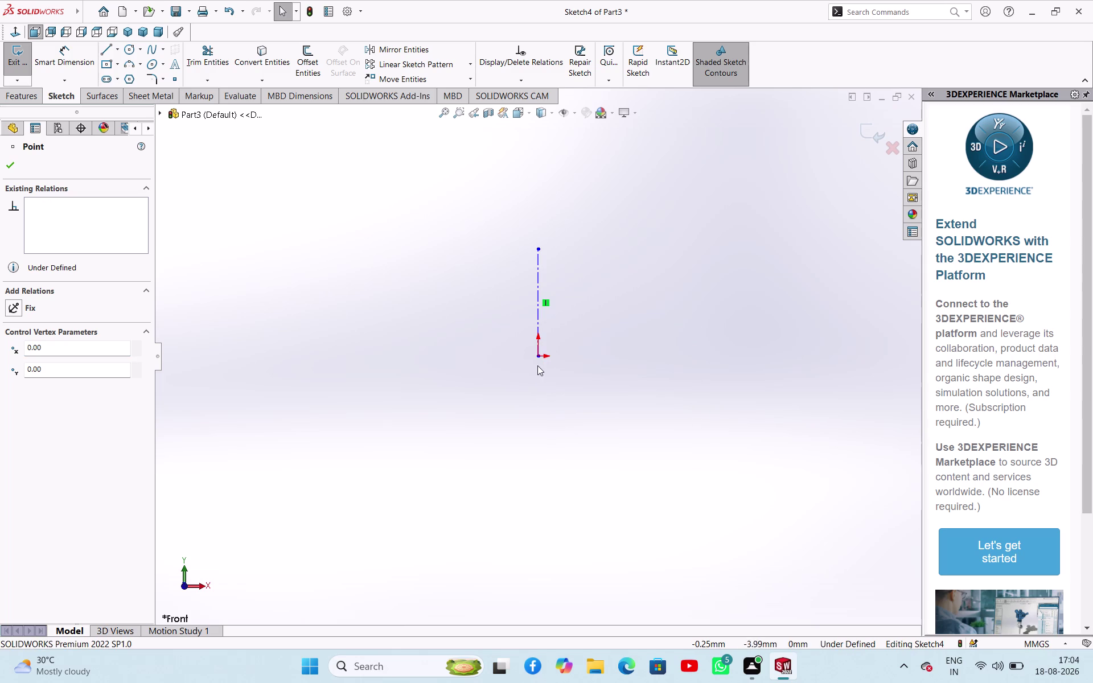
drag(538, 358, 404, 513)
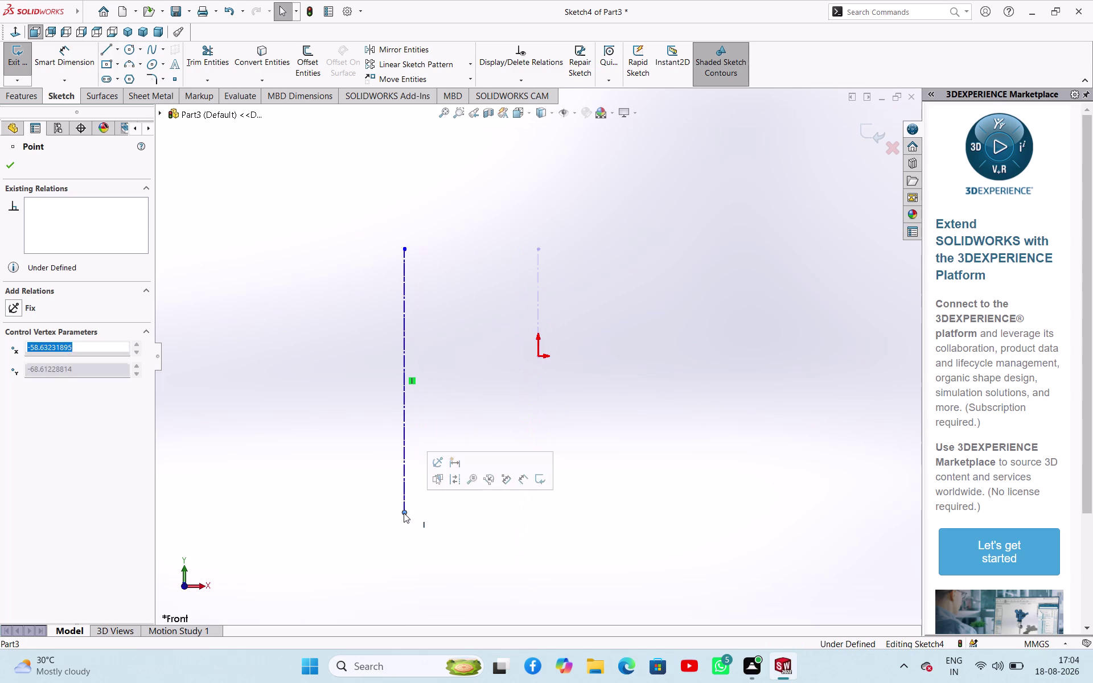
click(463, 386)
drag(464, 400, 301, 336)
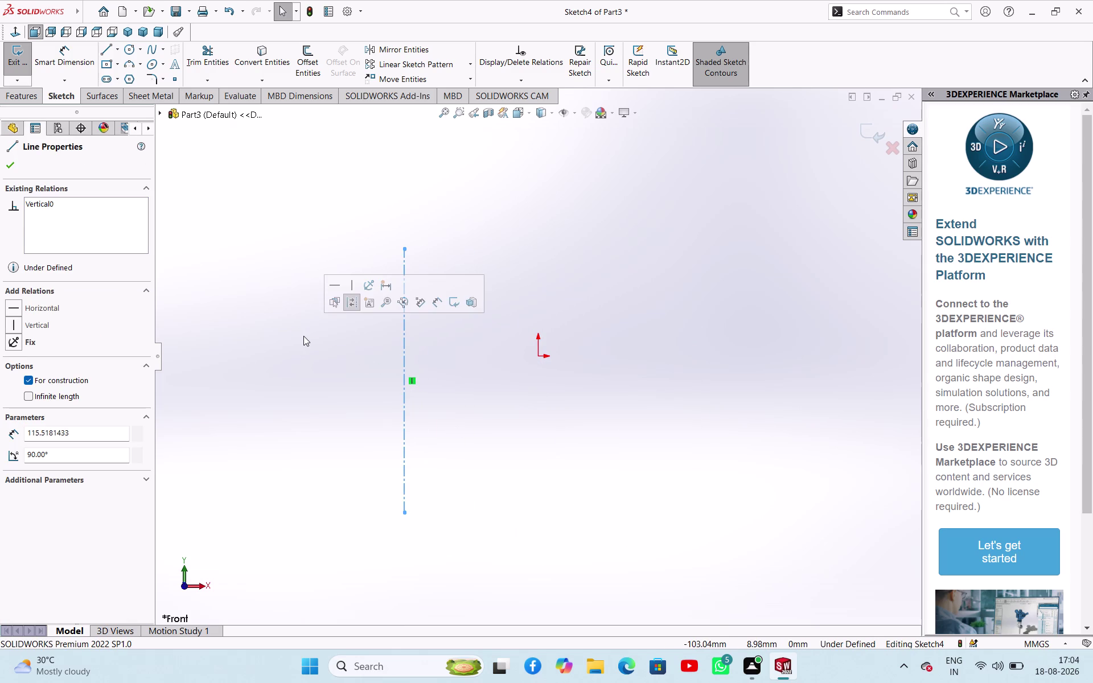
key(Delete)
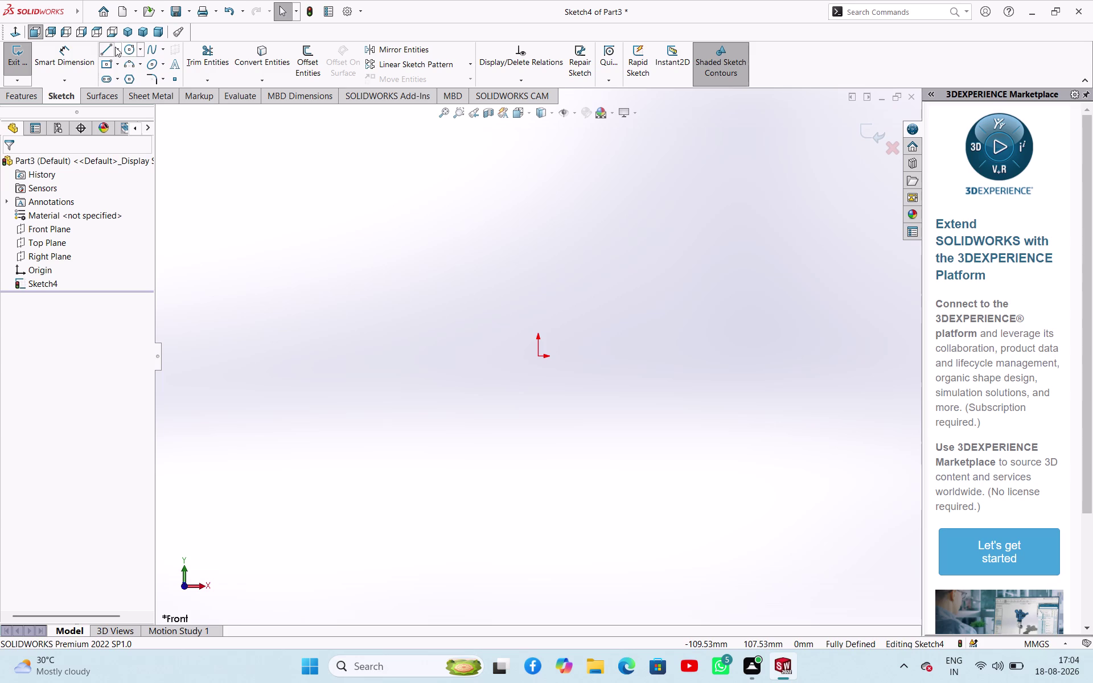
click(118, 53)
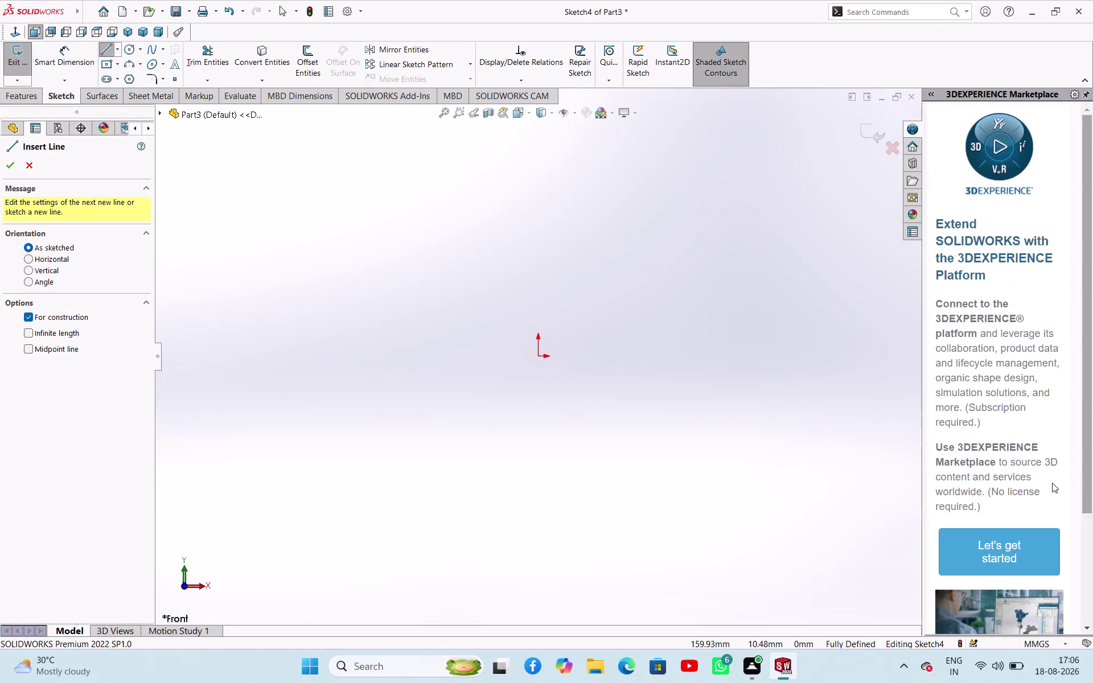
click(29, 172)
click(500, 330)
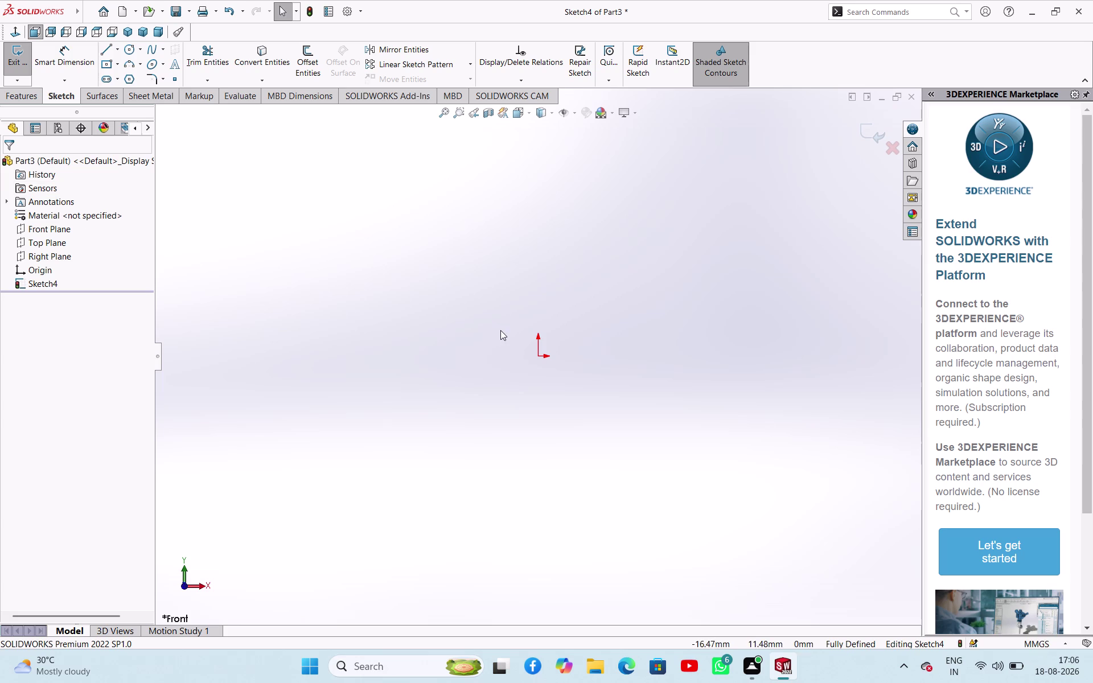
right_click(56, 286)
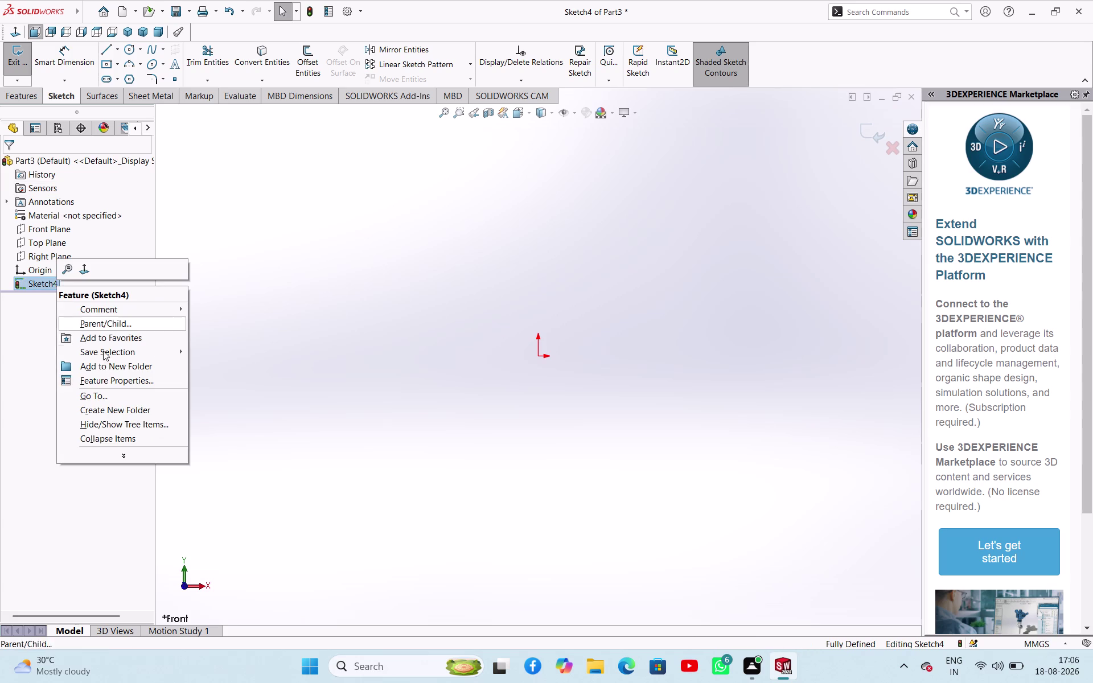
click(229, 257)
click(24, 67)
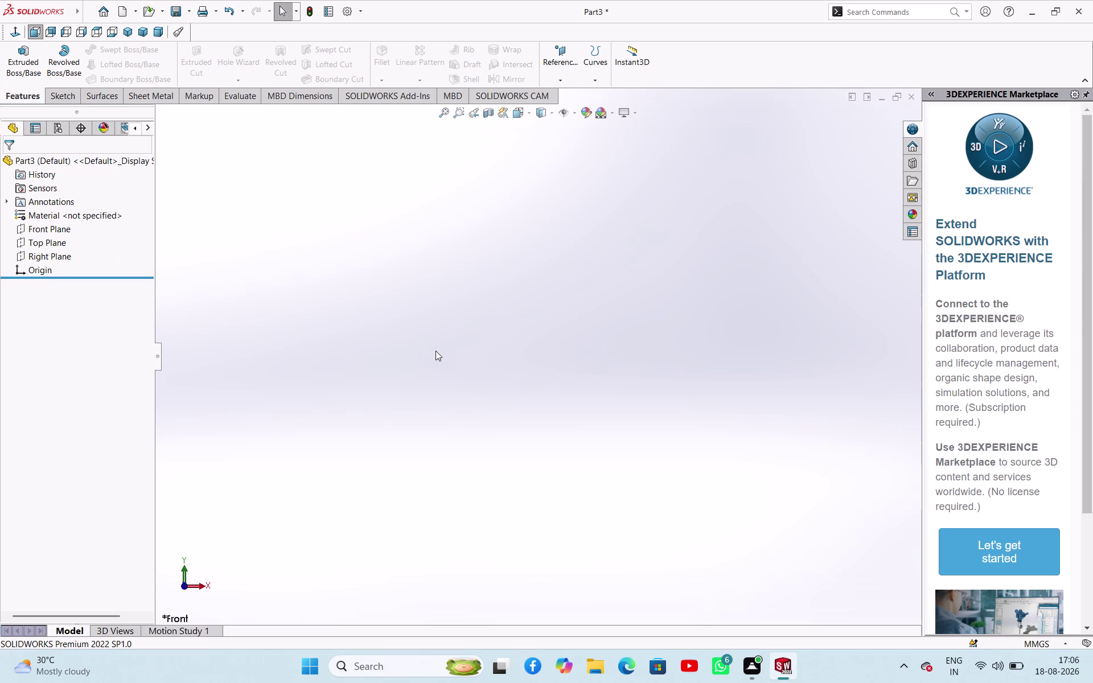
click(57, 249)
Sketch on the Top Plane and draw two concentric circles centred on the origin.
click(72, 233)
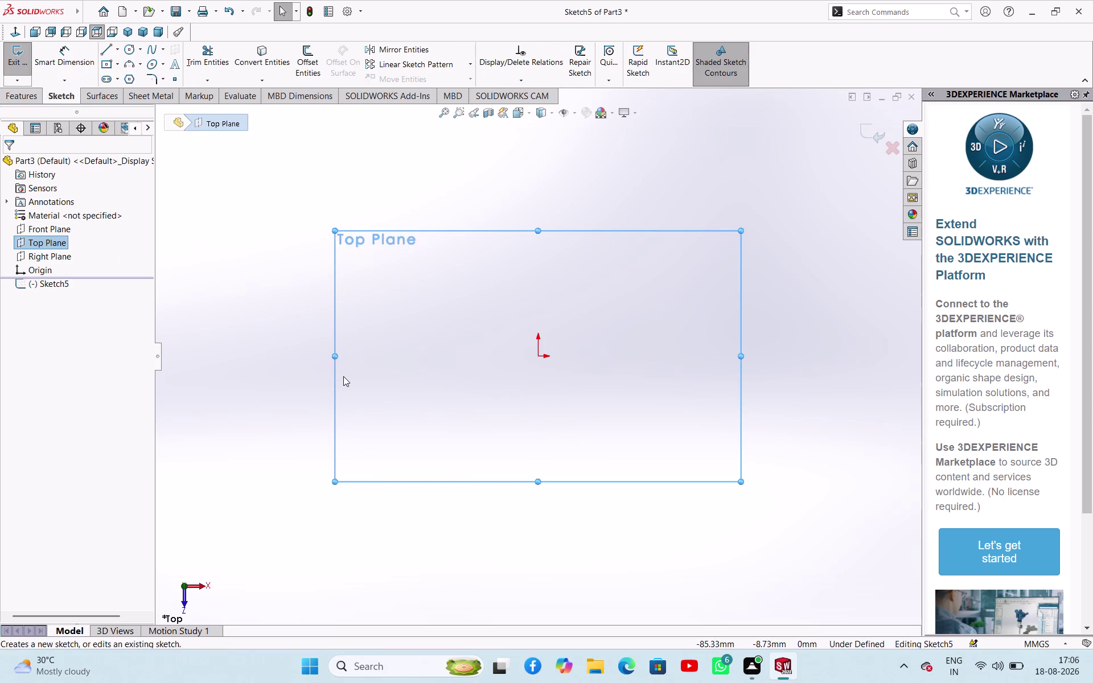
click(127, 53)
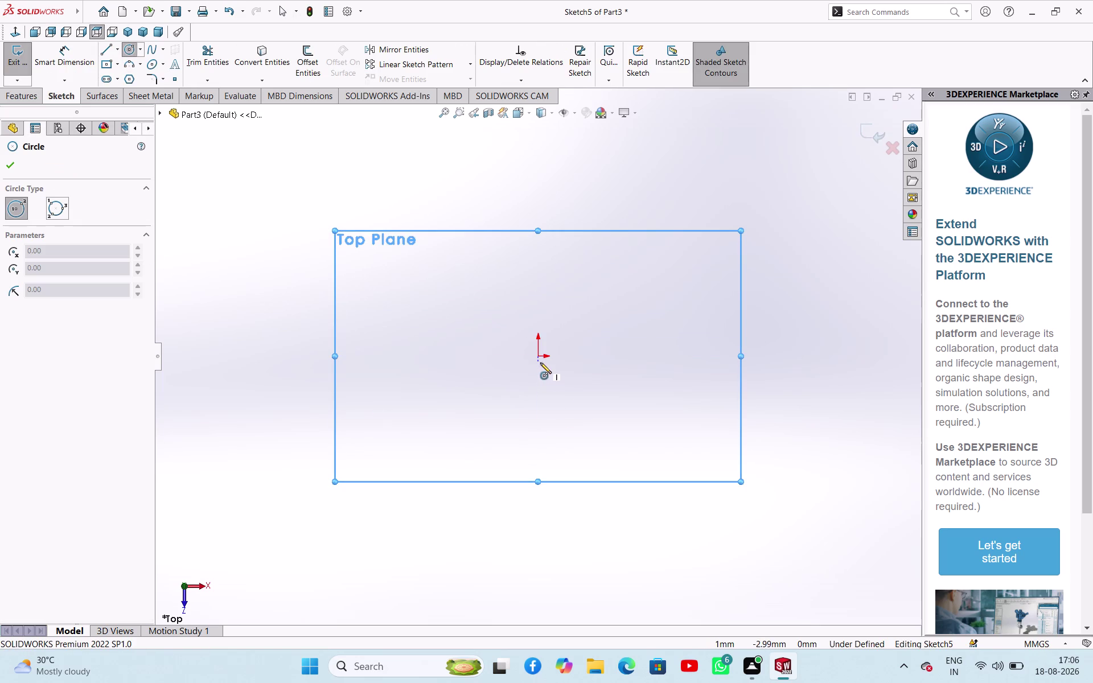
click(539, 358)
click(580, 438)
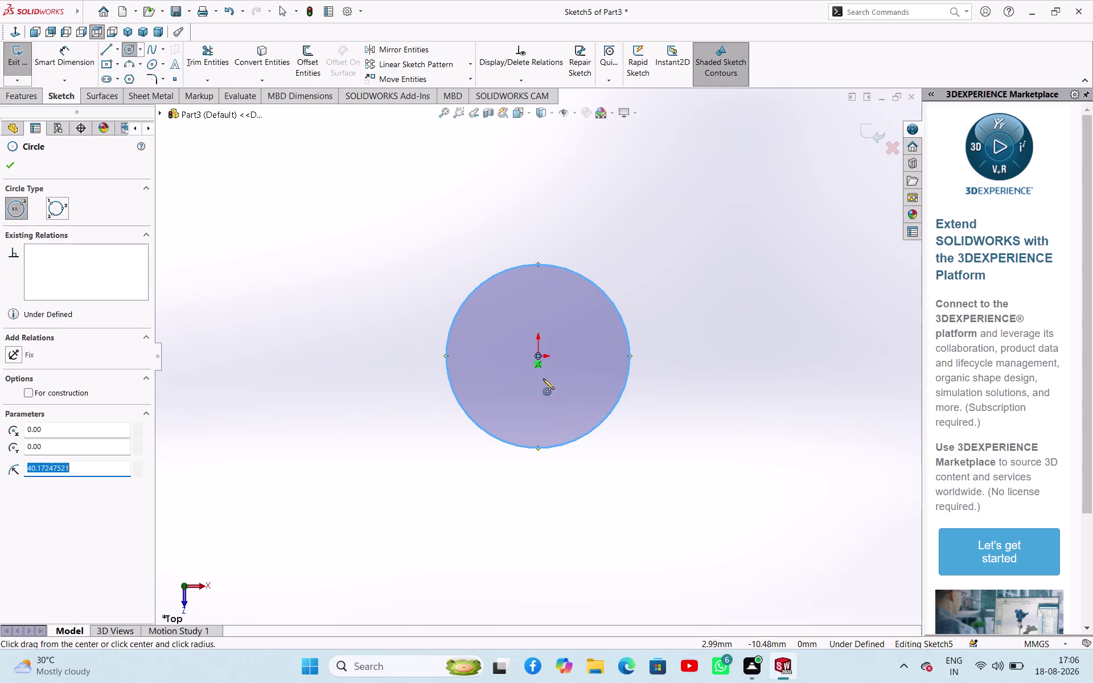
click(540, 358)
click(581, 456)
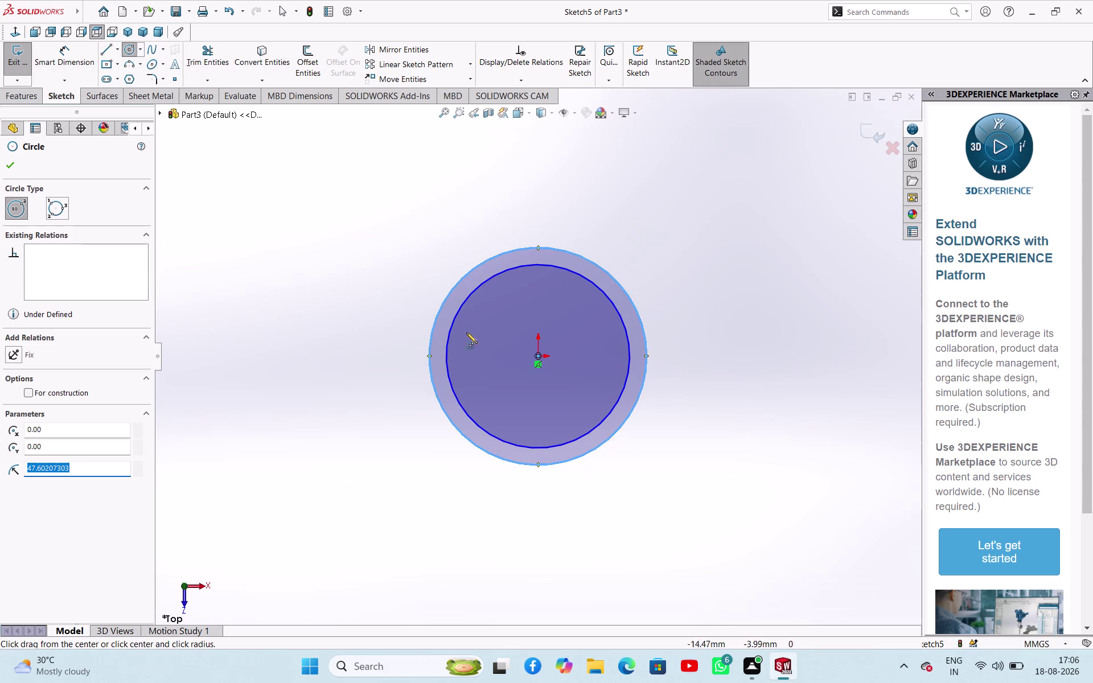
Exit the Circle tool, check the circles' shared centre, and clear the selection.
right_click(396, 267)
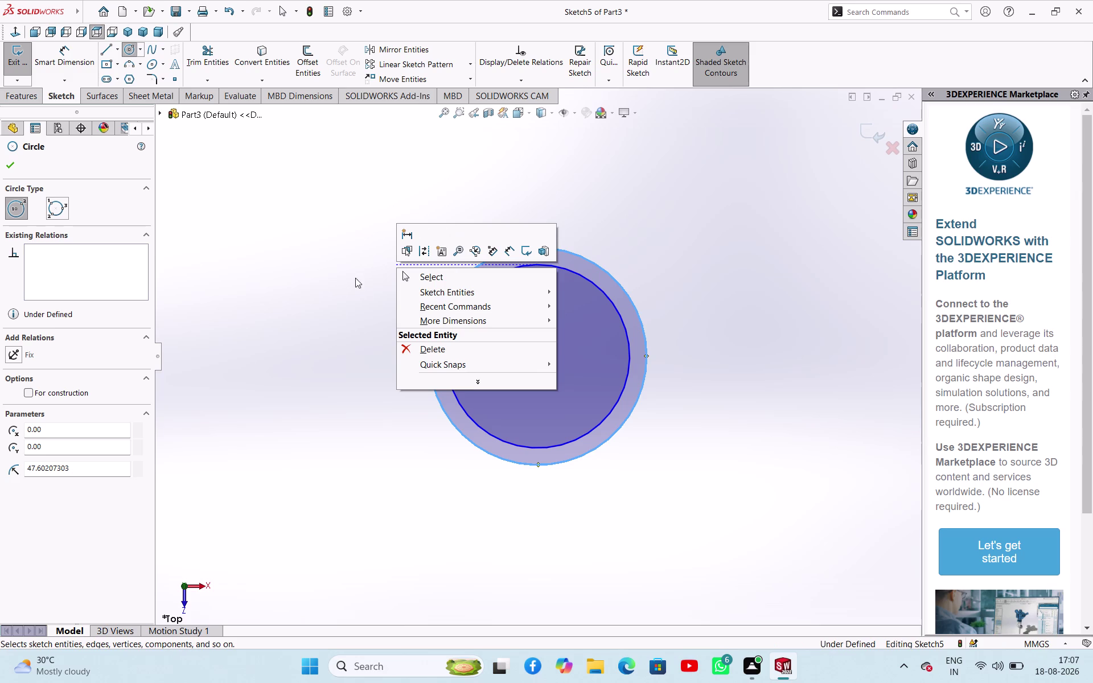
click(322, 276)
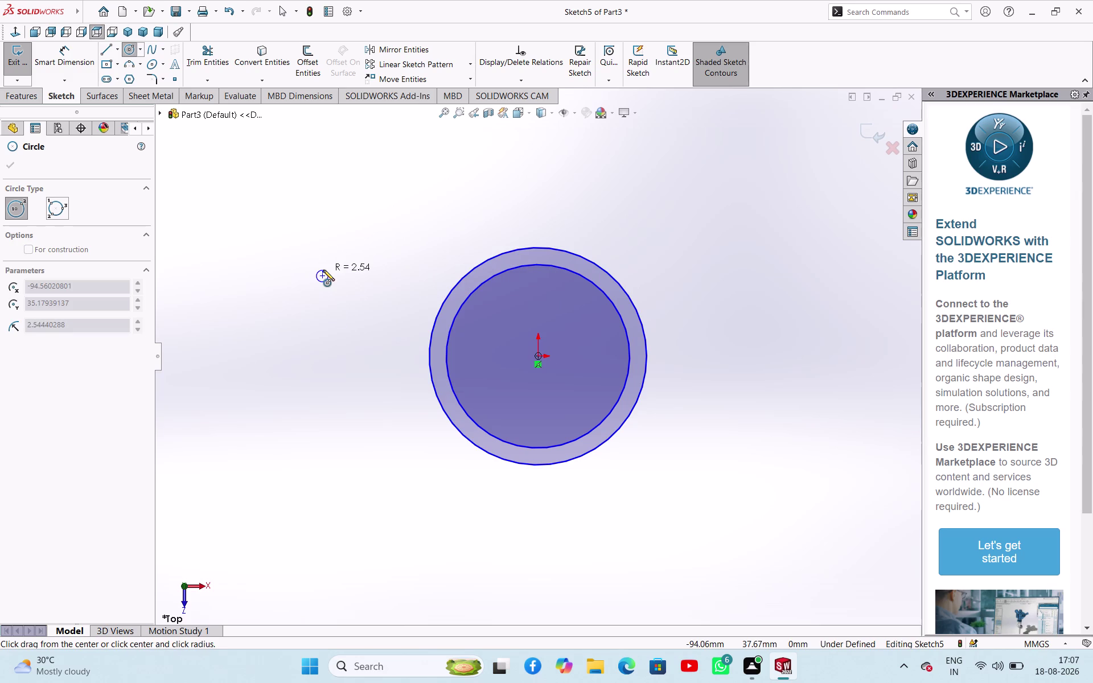
key(Escape)
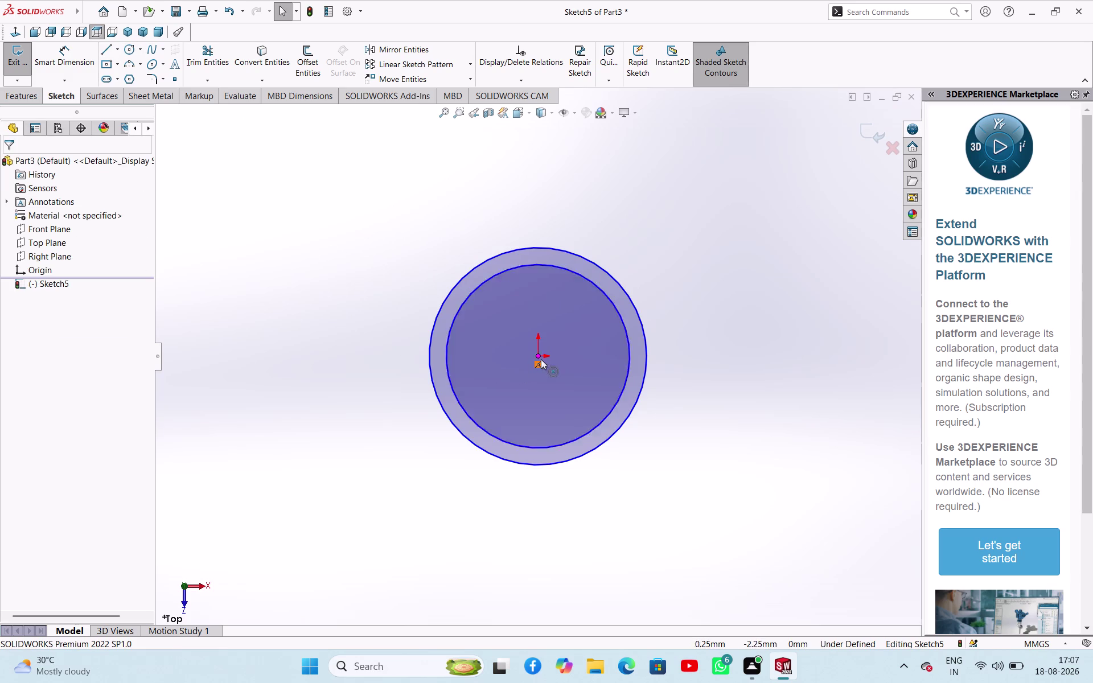
click(539, 356)
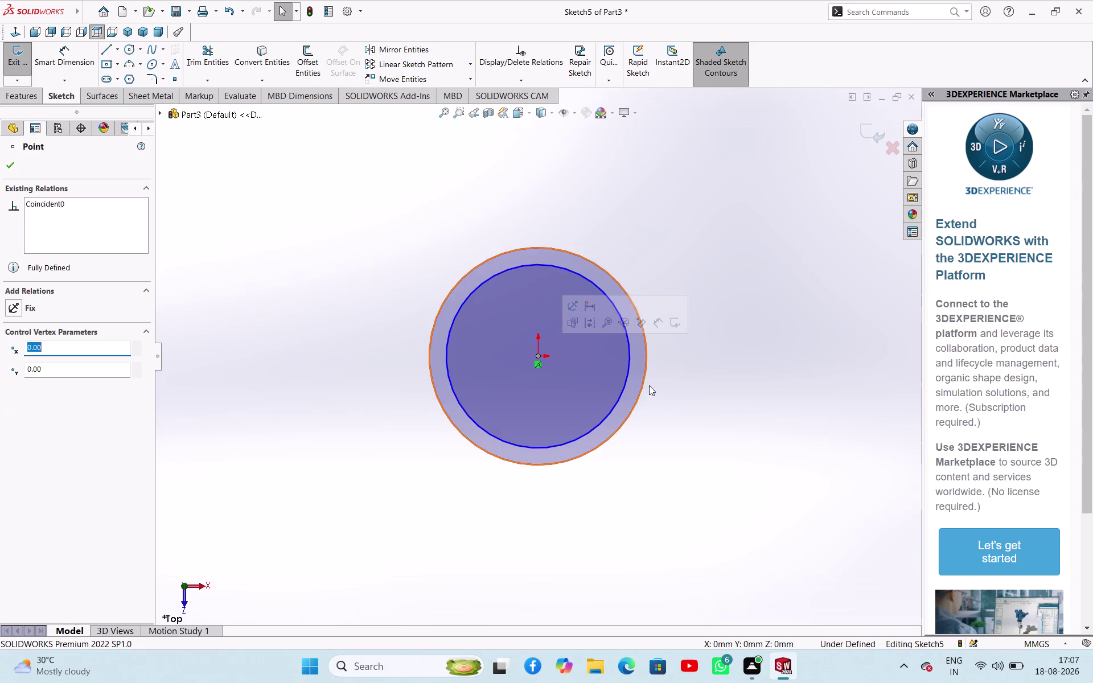
key(Escape)
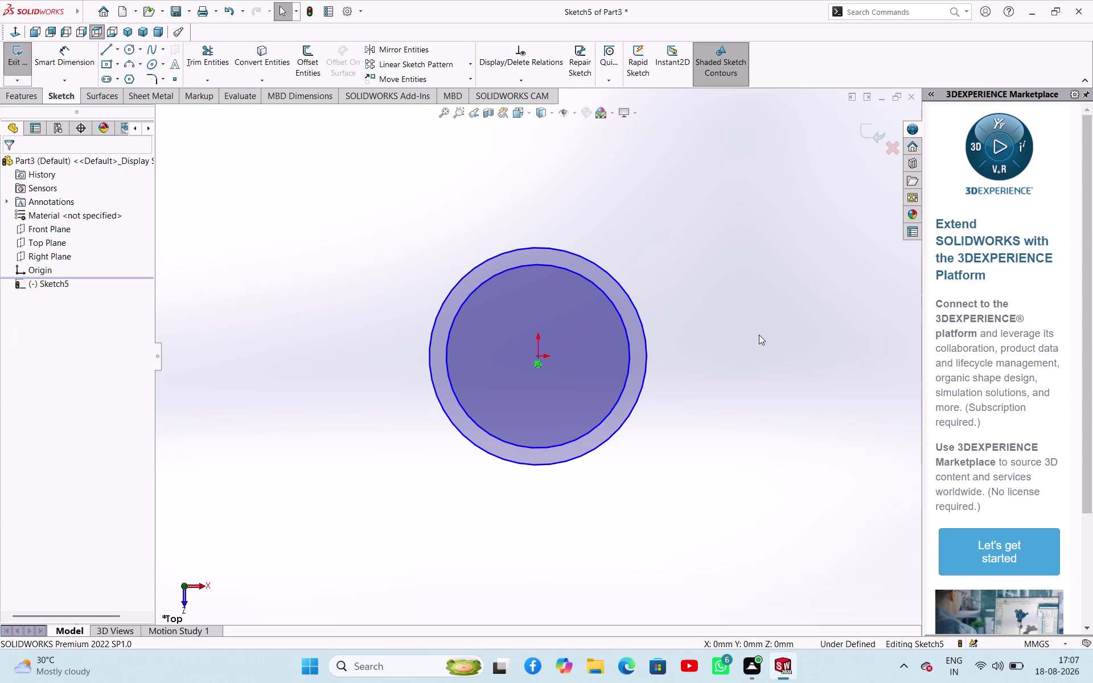
click(124, 52)
scroll(up, 3)
scroll(down, 3)
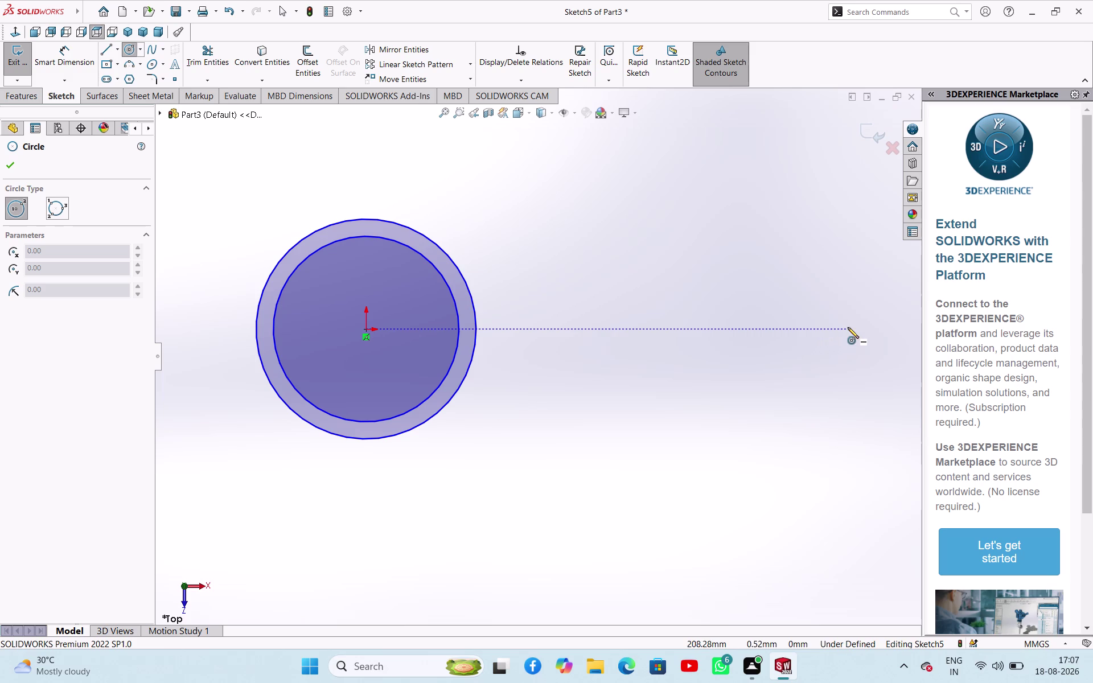
Draw two smaller concentric circles to the right of the origin.
click(848, 327)
click(853, 346)
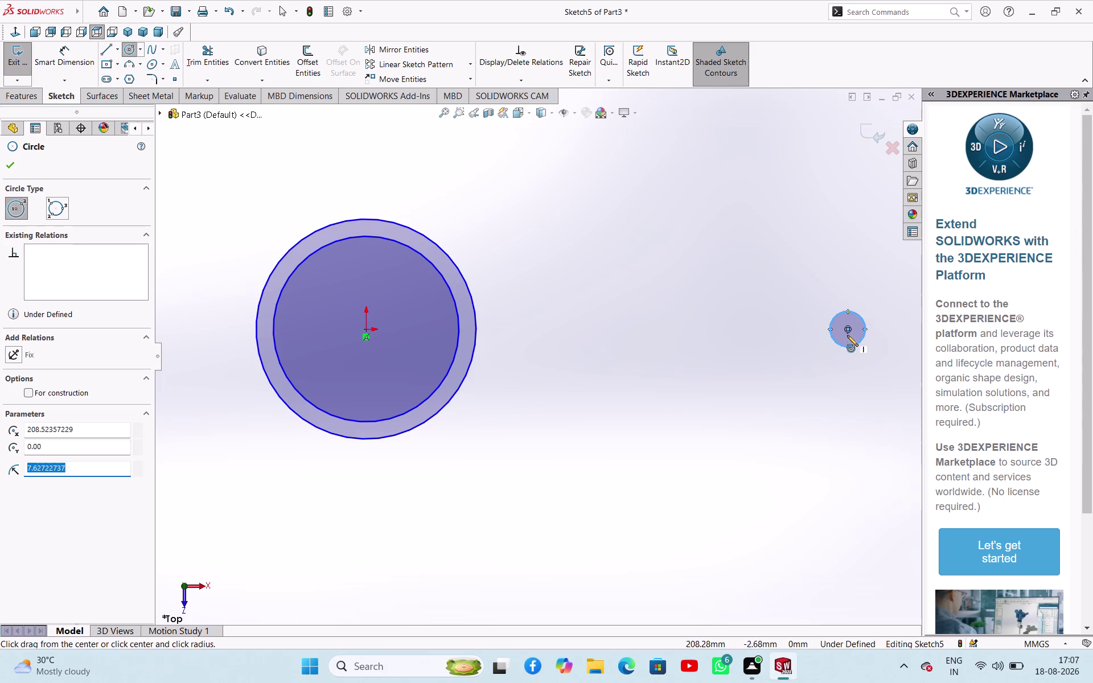
click(848, 331)
click(858, 356)
right_click(668, 269)
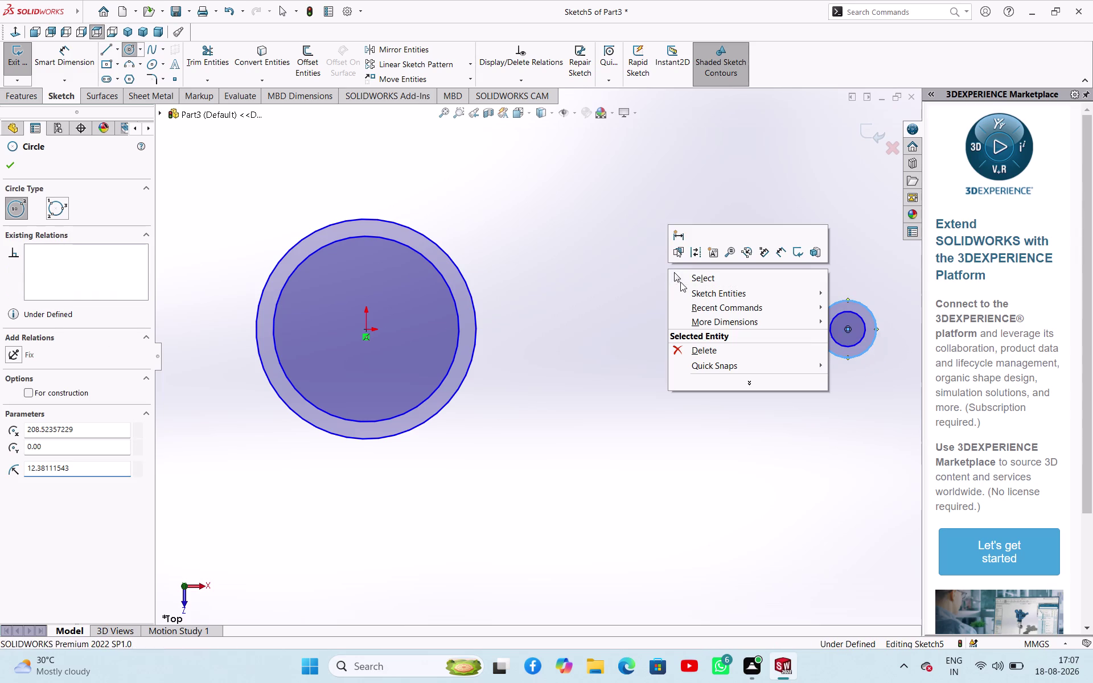
click(675, 283)
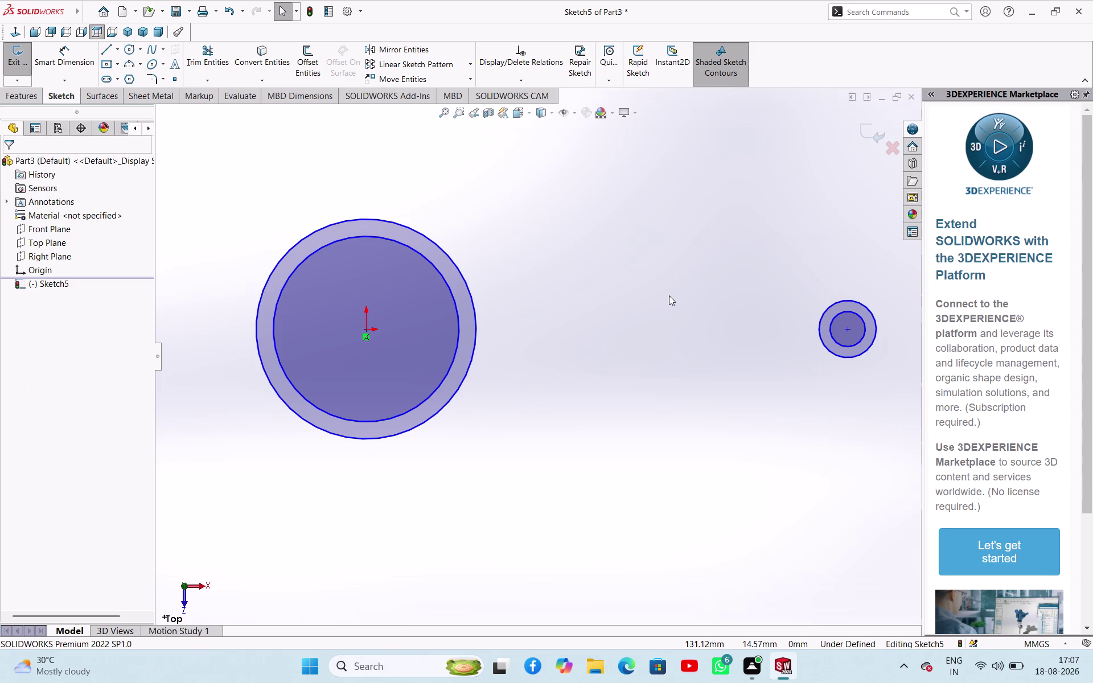
Draw a horizontal centerline from the origin to the small circles' centre.
click(115, 49)
click(115, 73)
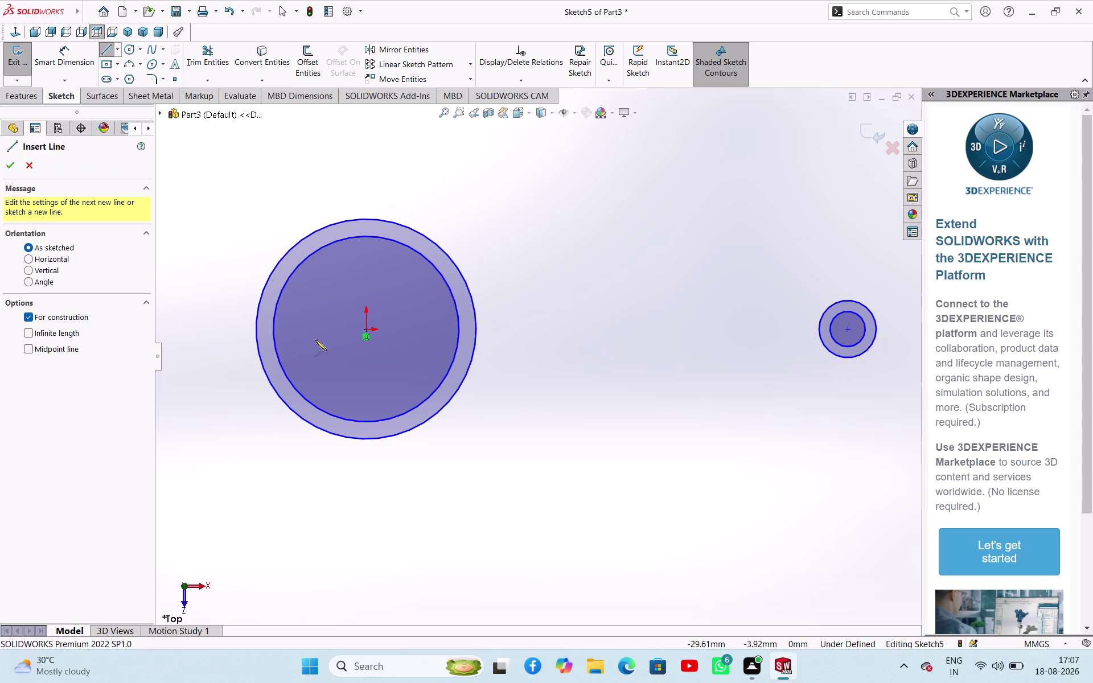
click(364, 332)
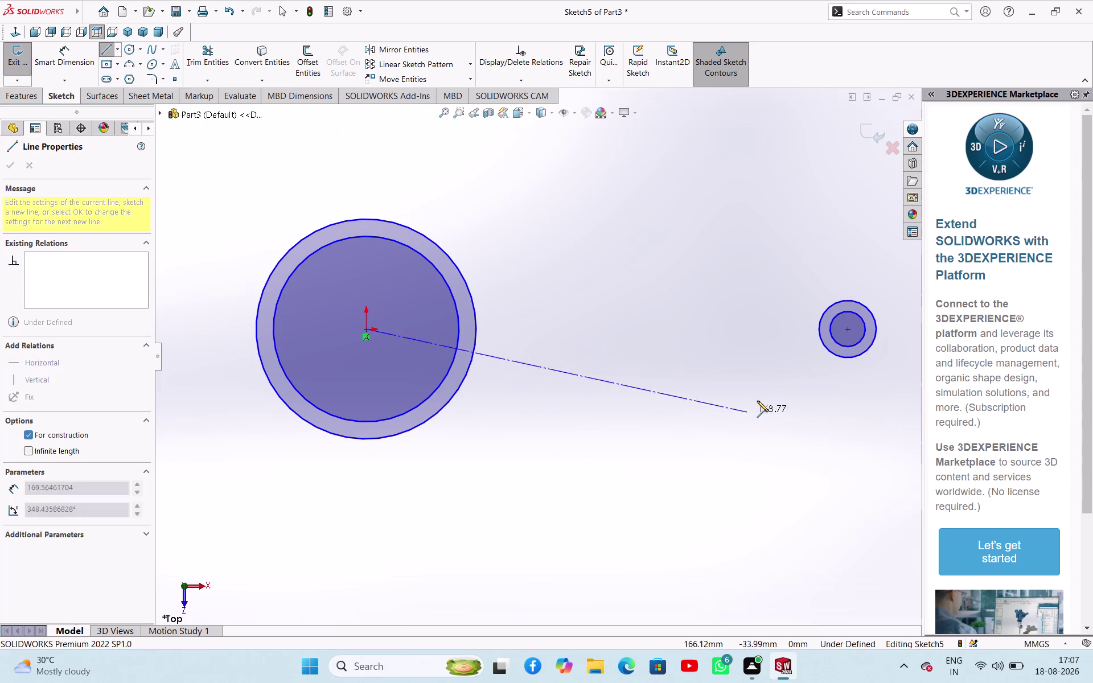
click(848, 332)
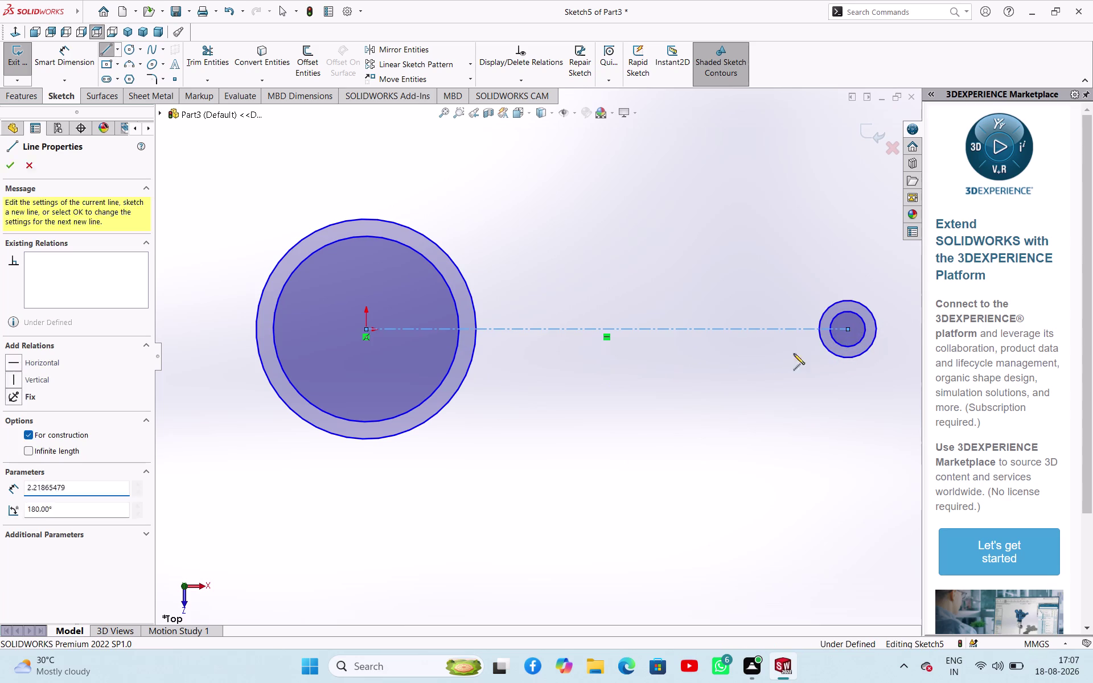
right_click(675, 399)
click(702, 411)
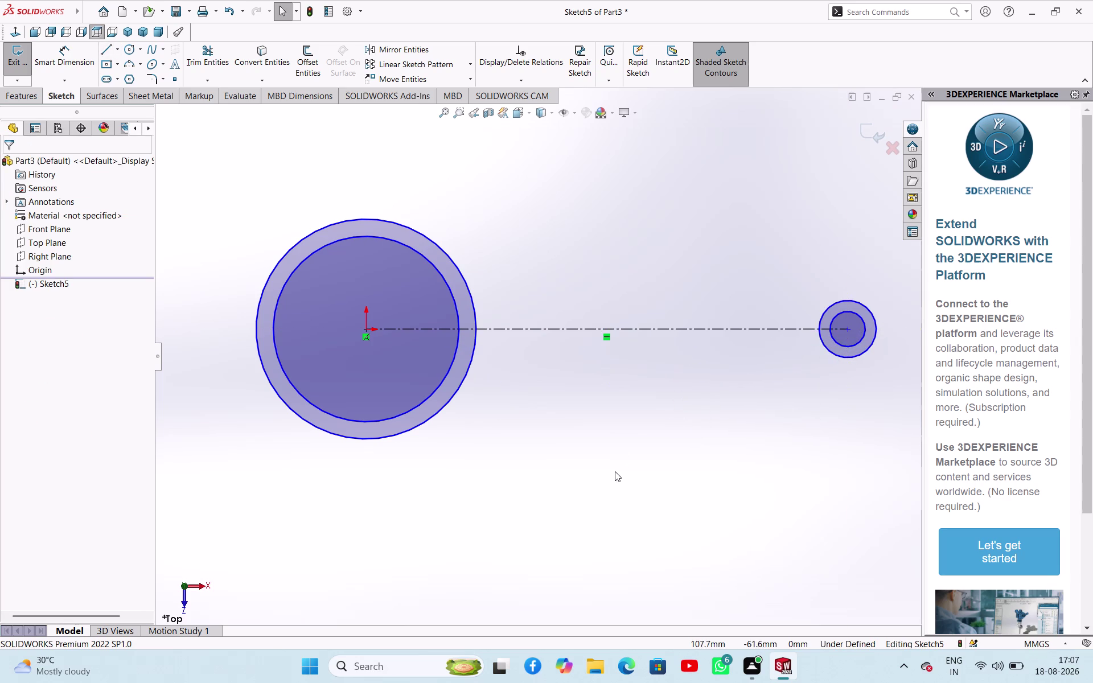
right_drag(614, 472, 631, 391)
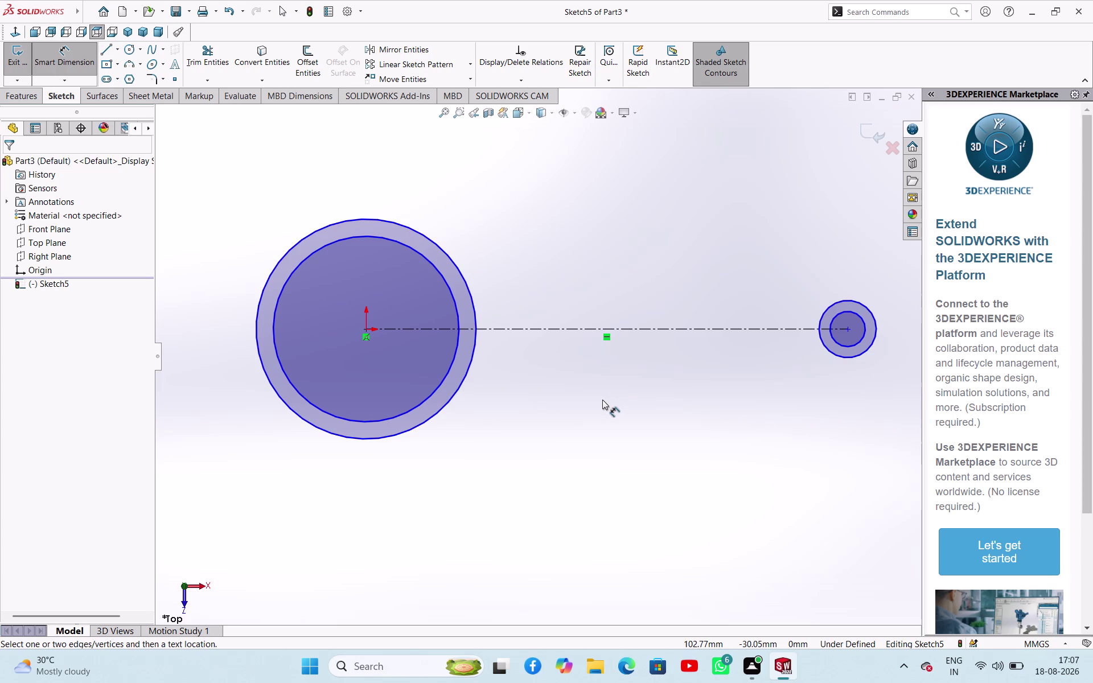
Dimension the 250 mm centre distance and the right circles' 35 and 24 mm diameters.
click(584, 331)
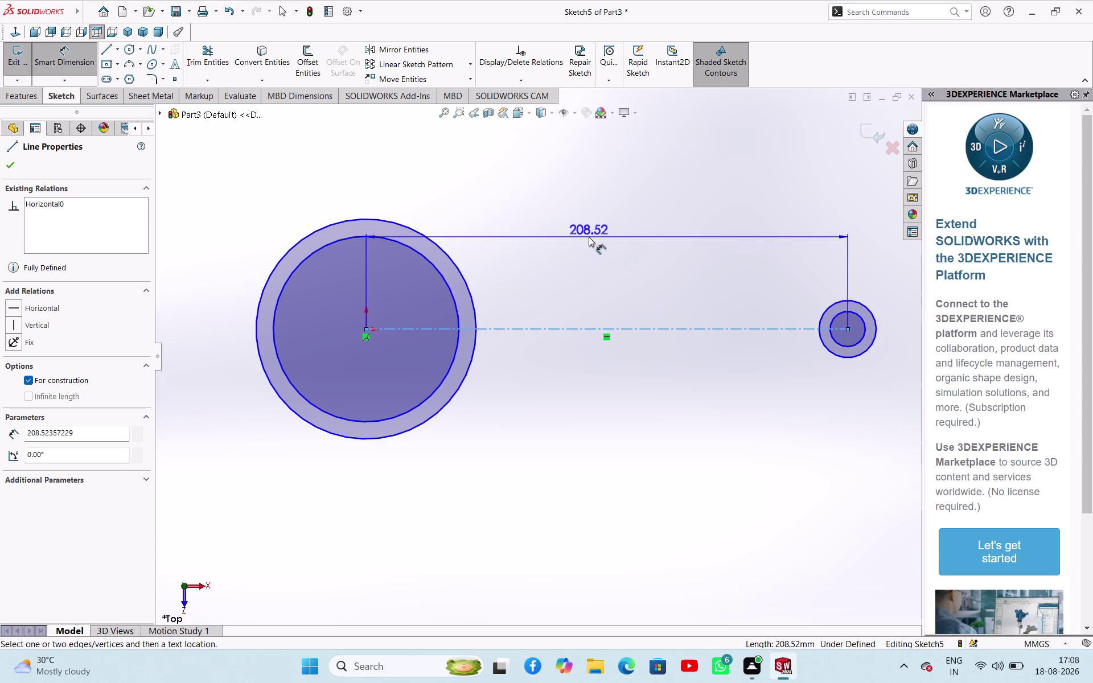
click(589, 237)
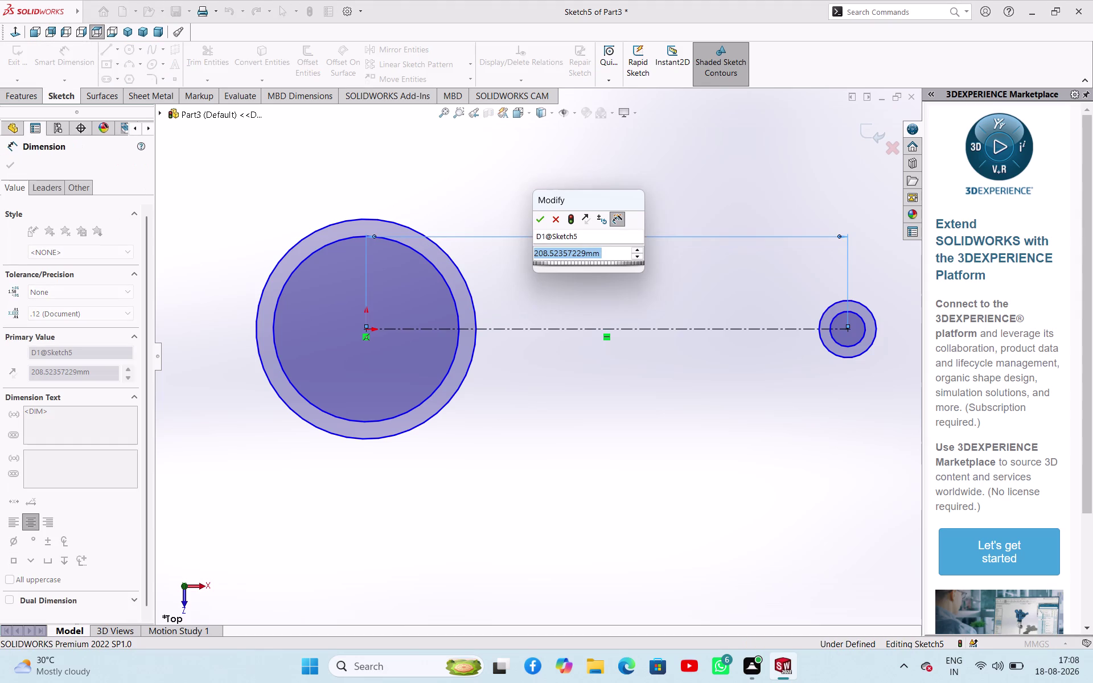
text(250)
key(Return)
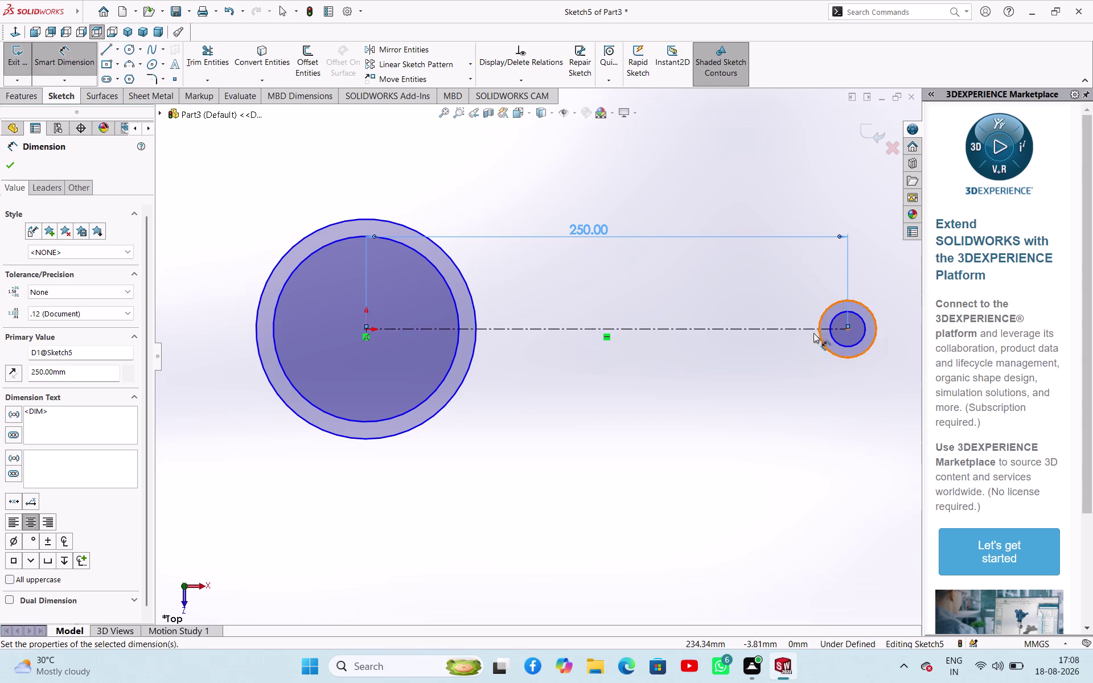
click(869, 311)
click(877, 277)
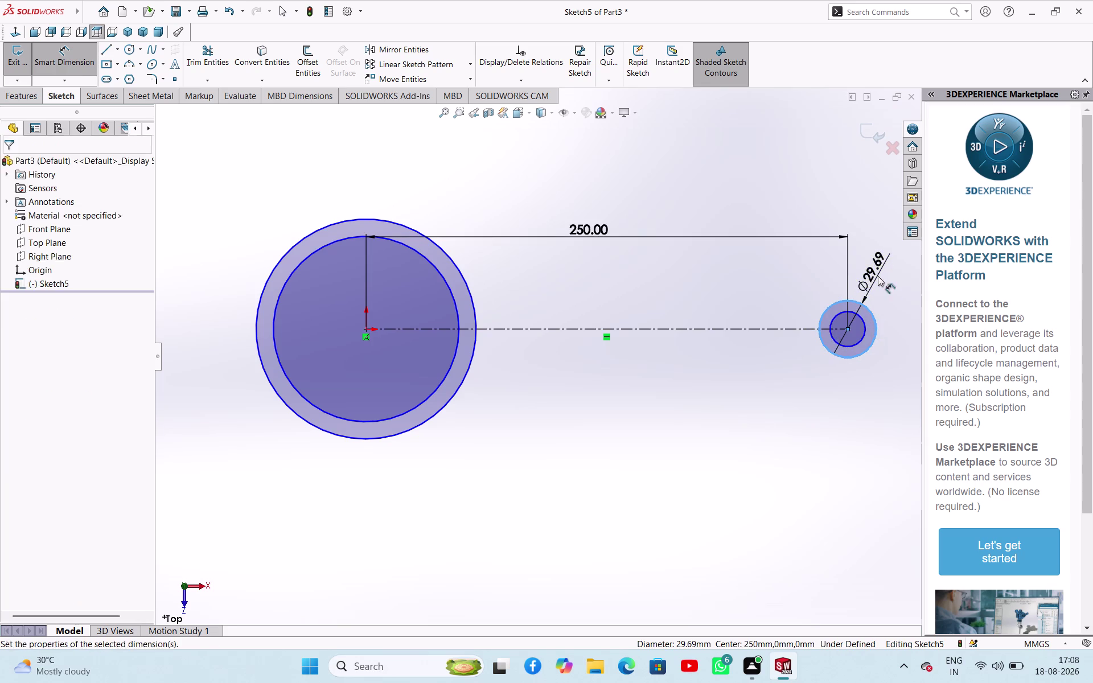
text(35)
key(Return)
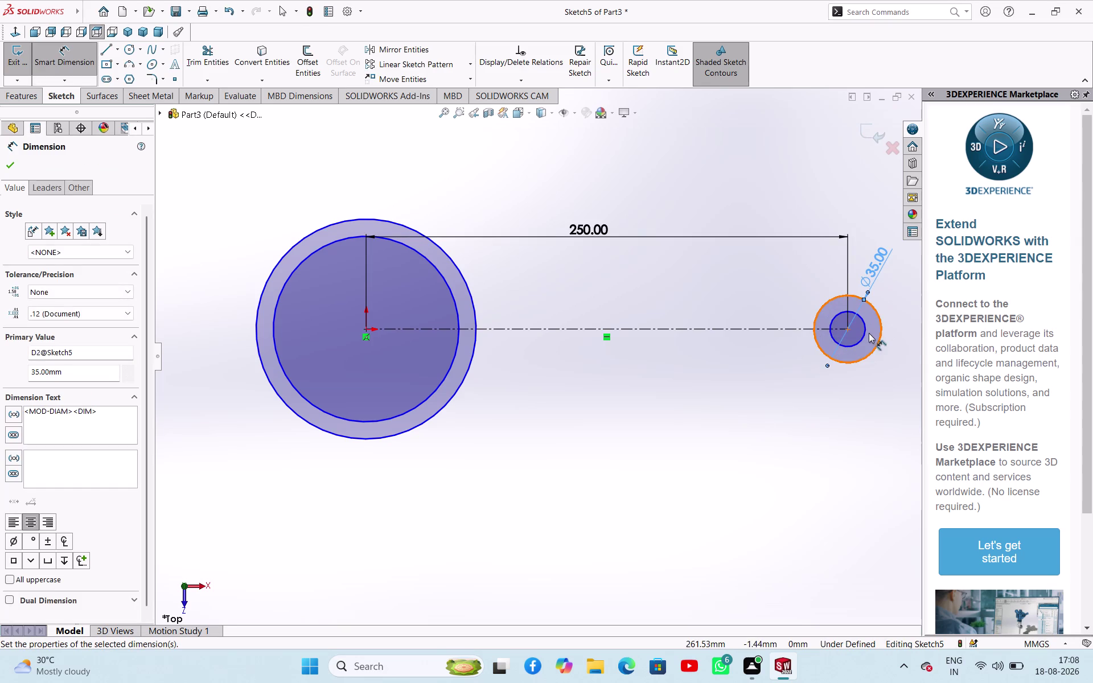
click(865, 333)
click(895, 393)
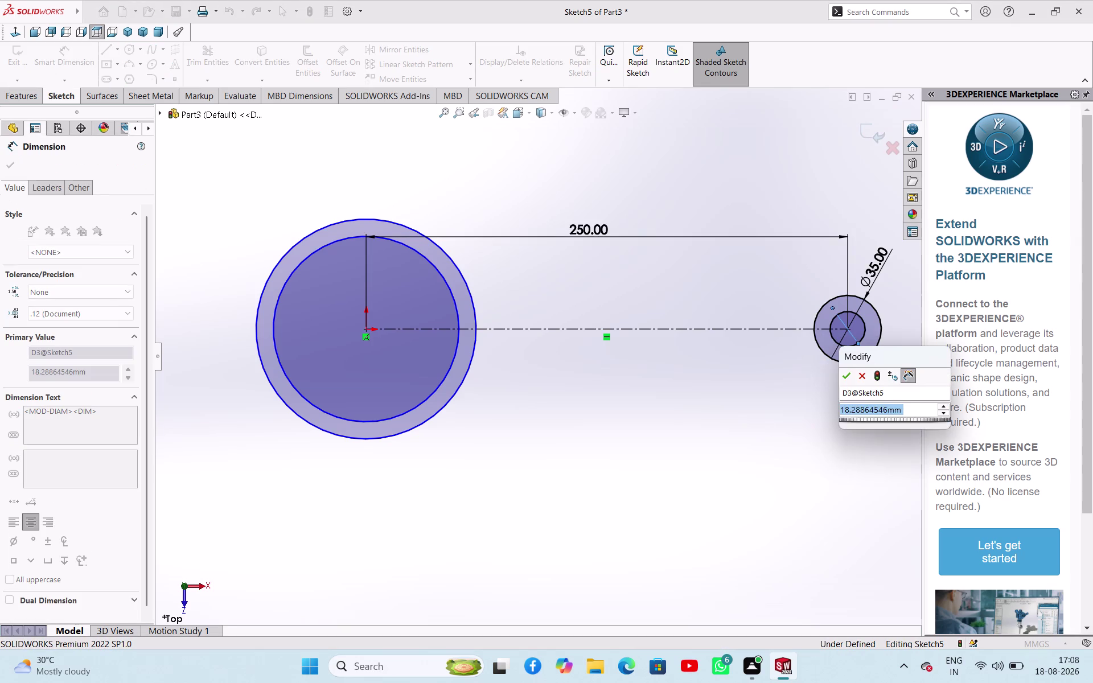
text(24)
key(Return)
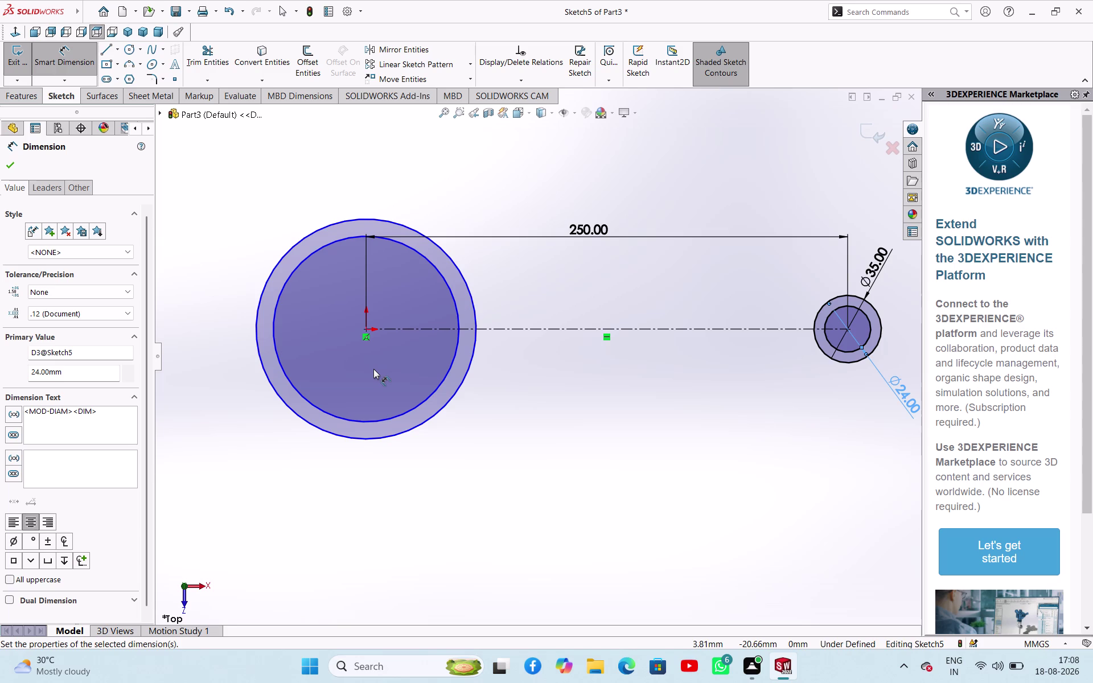
Dimension the left circles to 63 and 52 mm diameters, then return to Select.
click(404, 226)
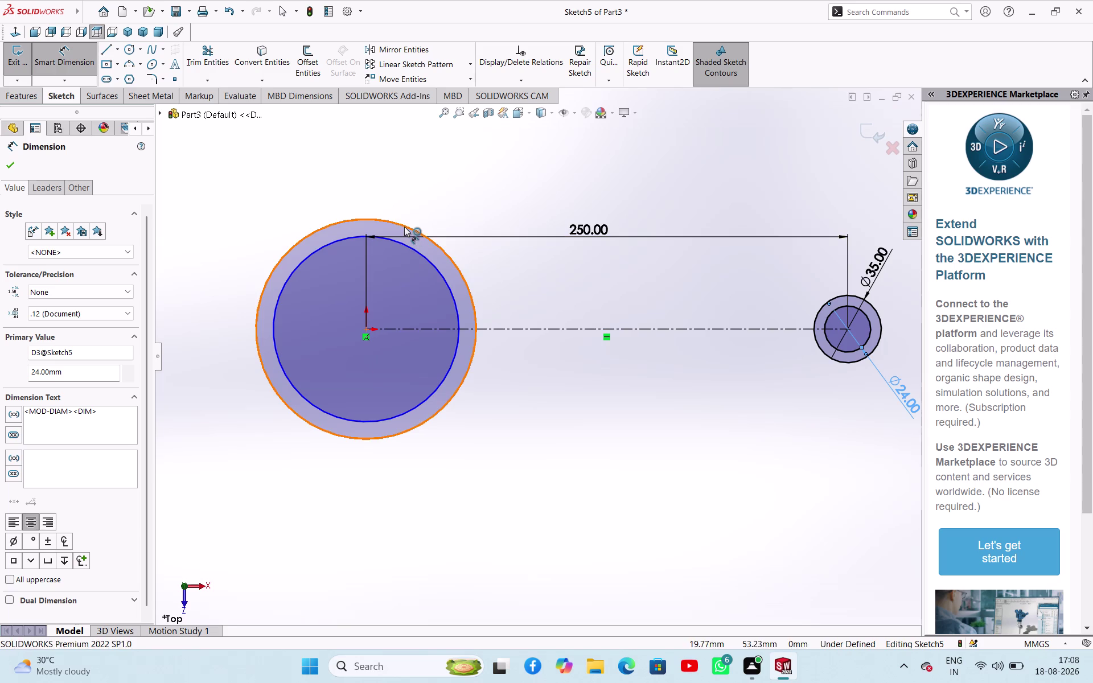
click(420, 186)
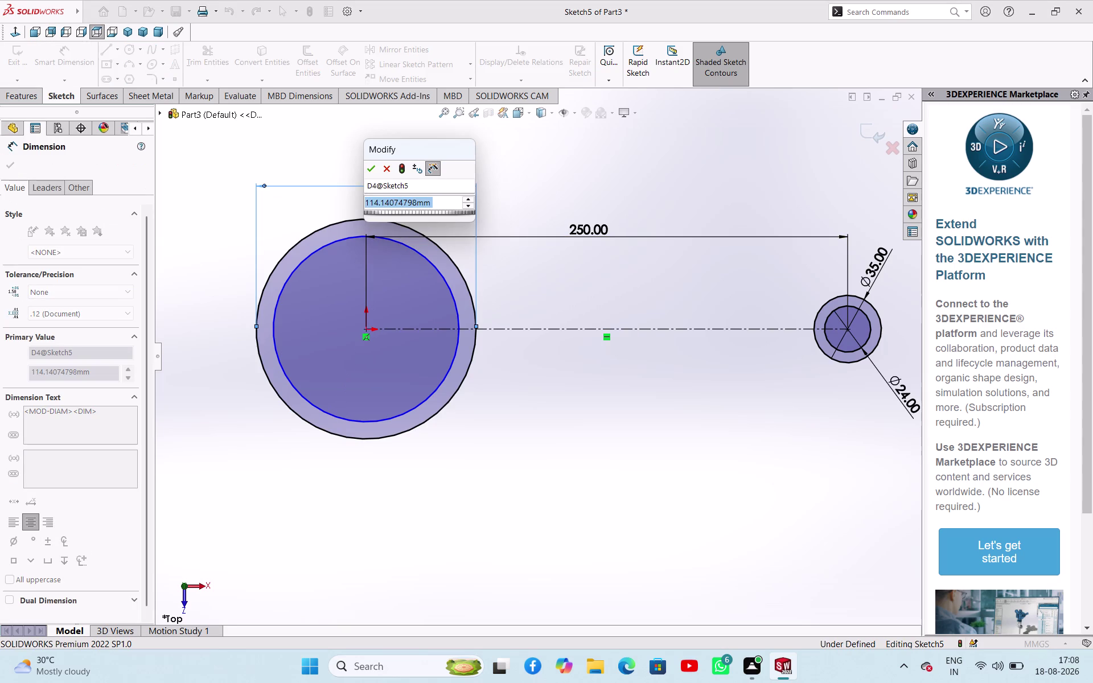
text(63)
key(Return)
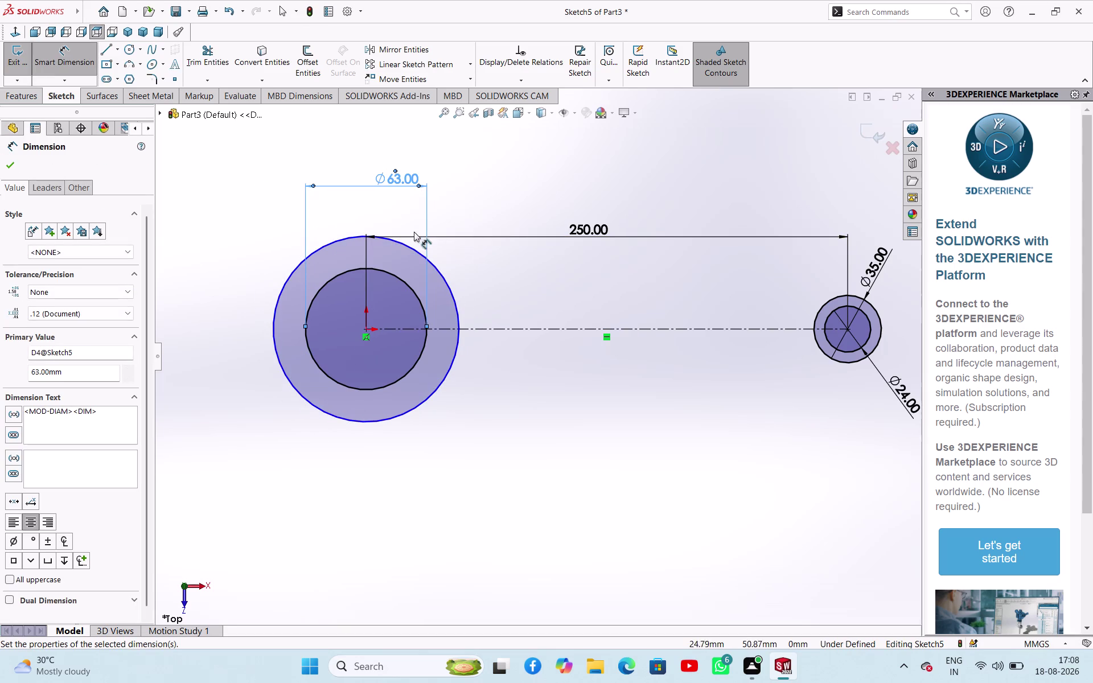
click(424, 254)
click(467, 209)
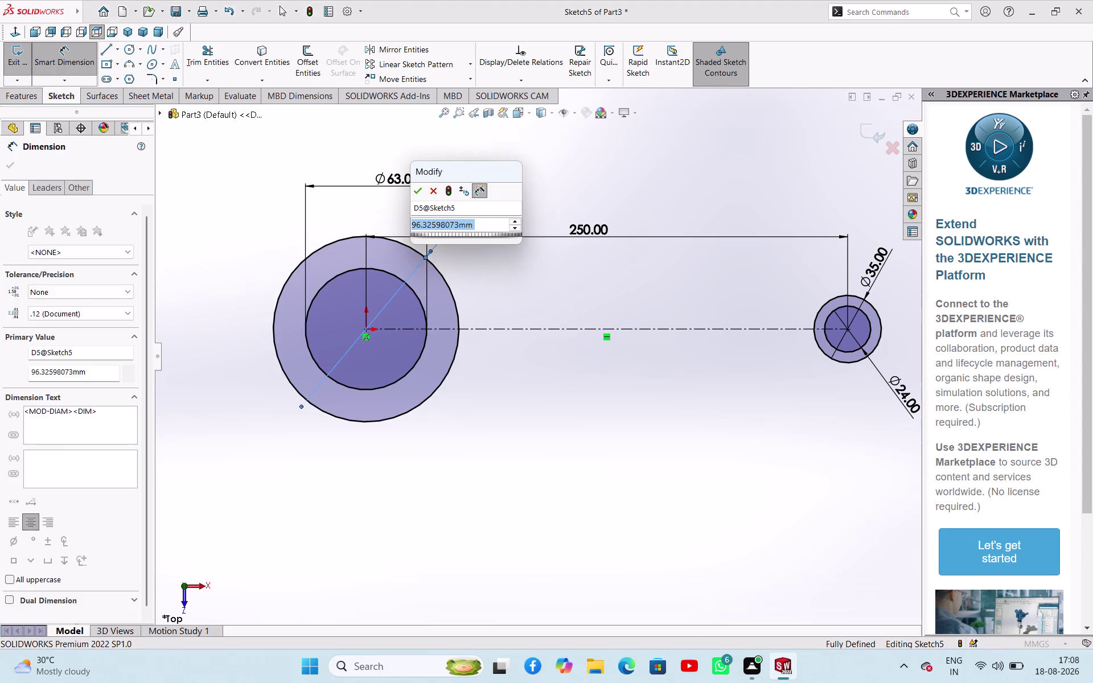
text(52)
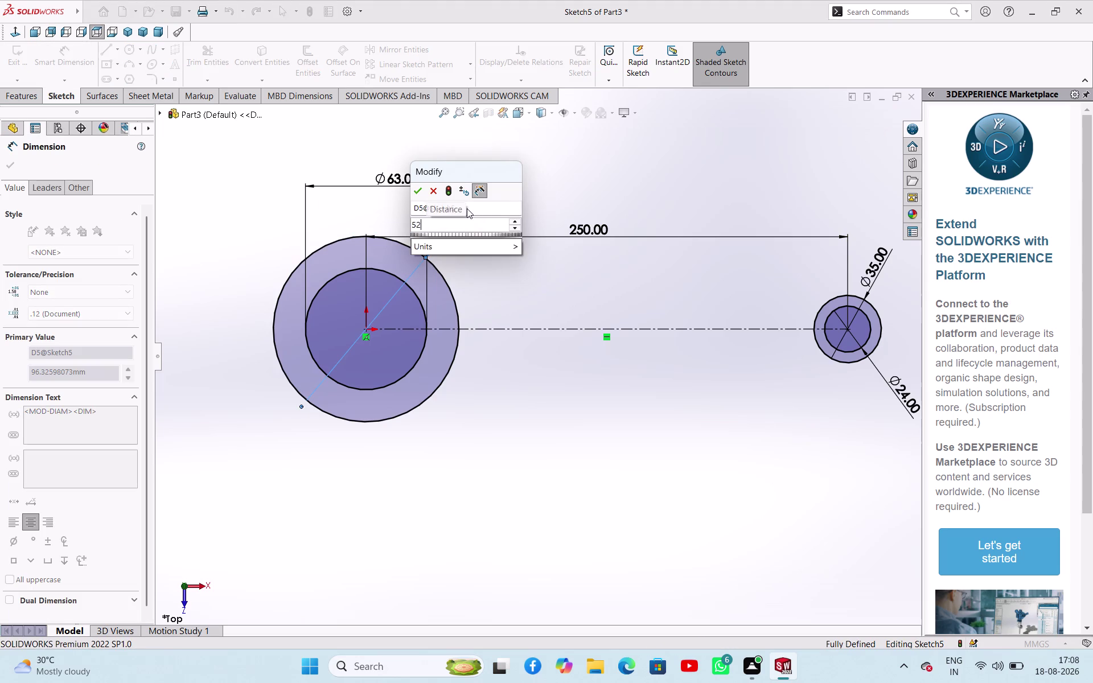
key(Return)
right_click(468, 210)
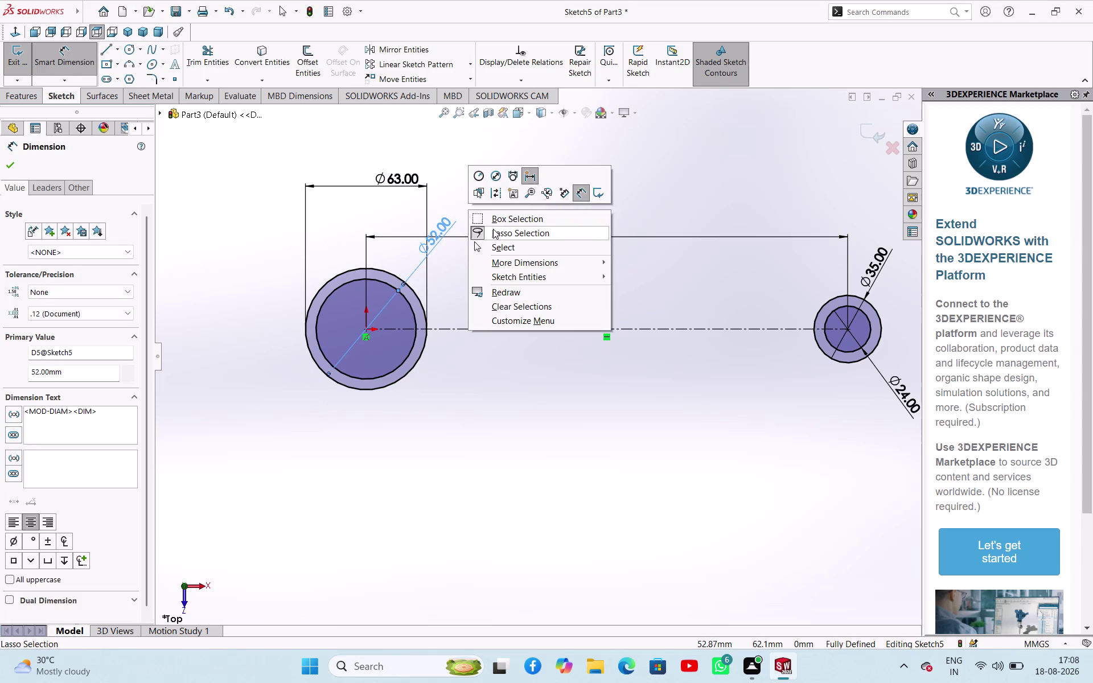
click(501, 245)
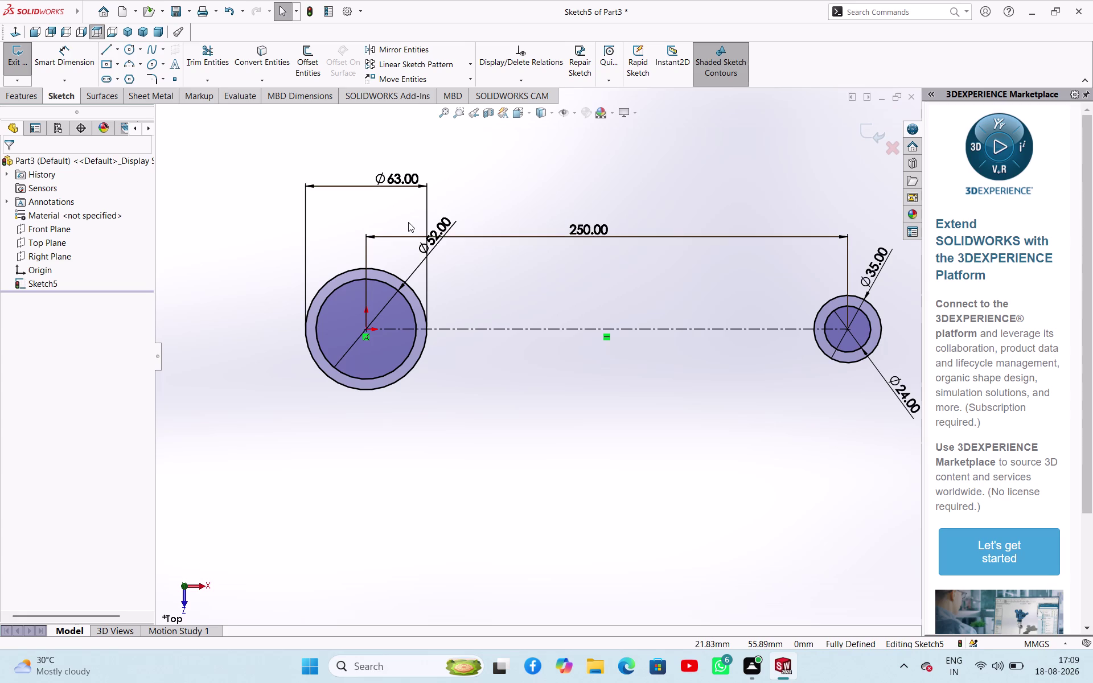
Draw two small circles above and left of the large circle.
click(133, 55)
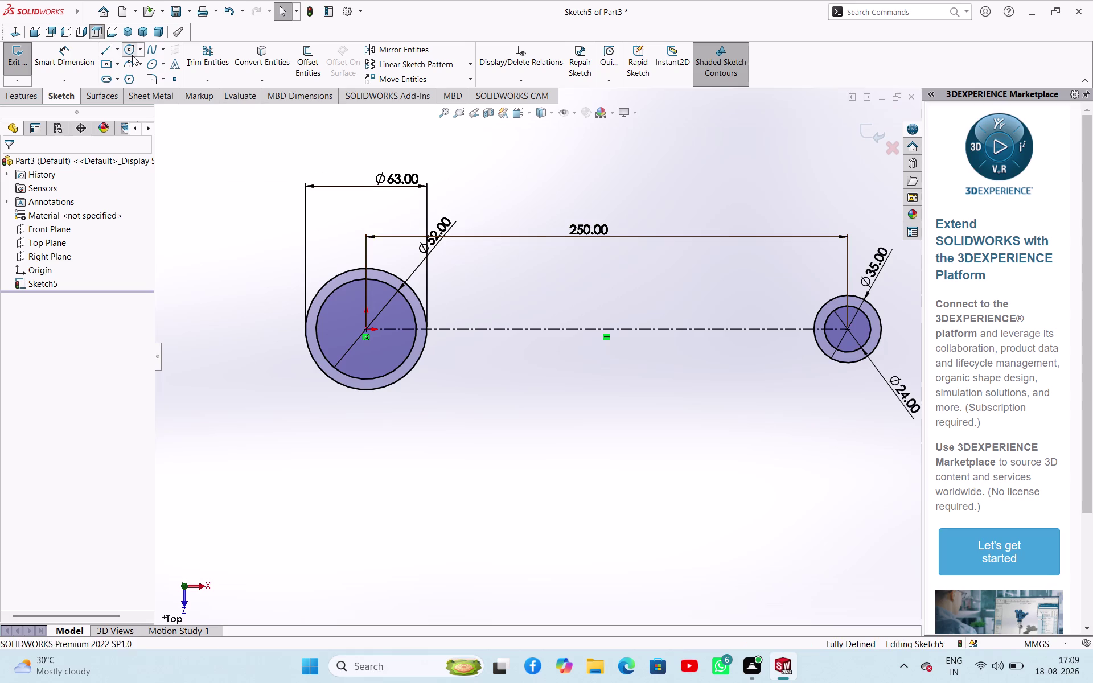
click(392, 206)
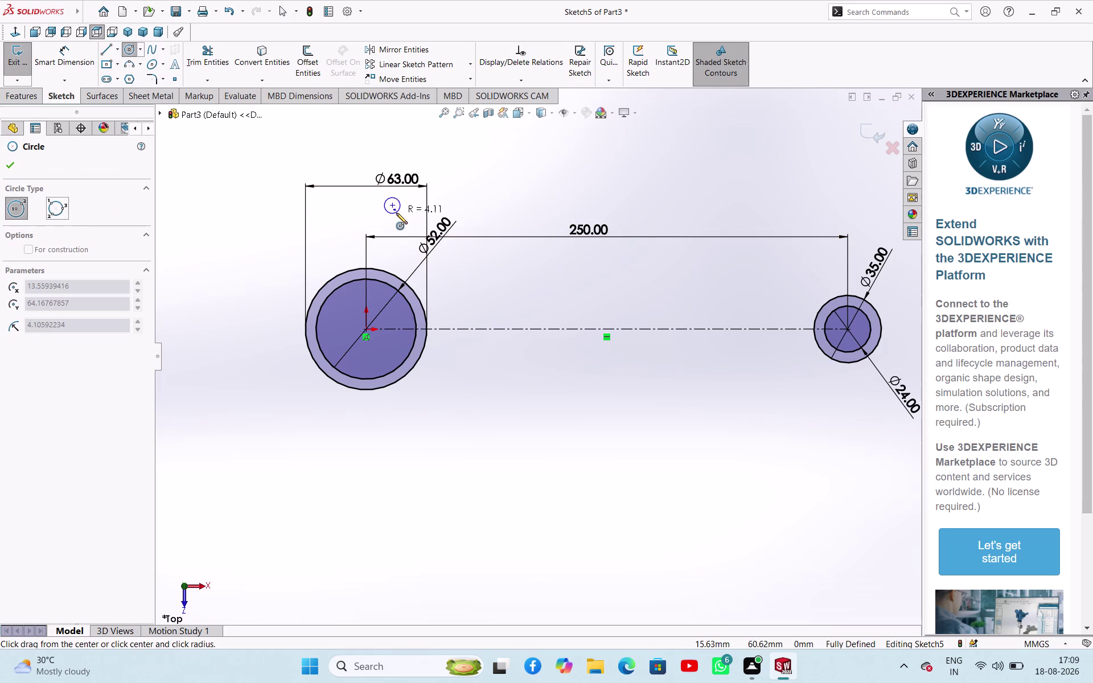
click(400, 219)
click(313, 240)
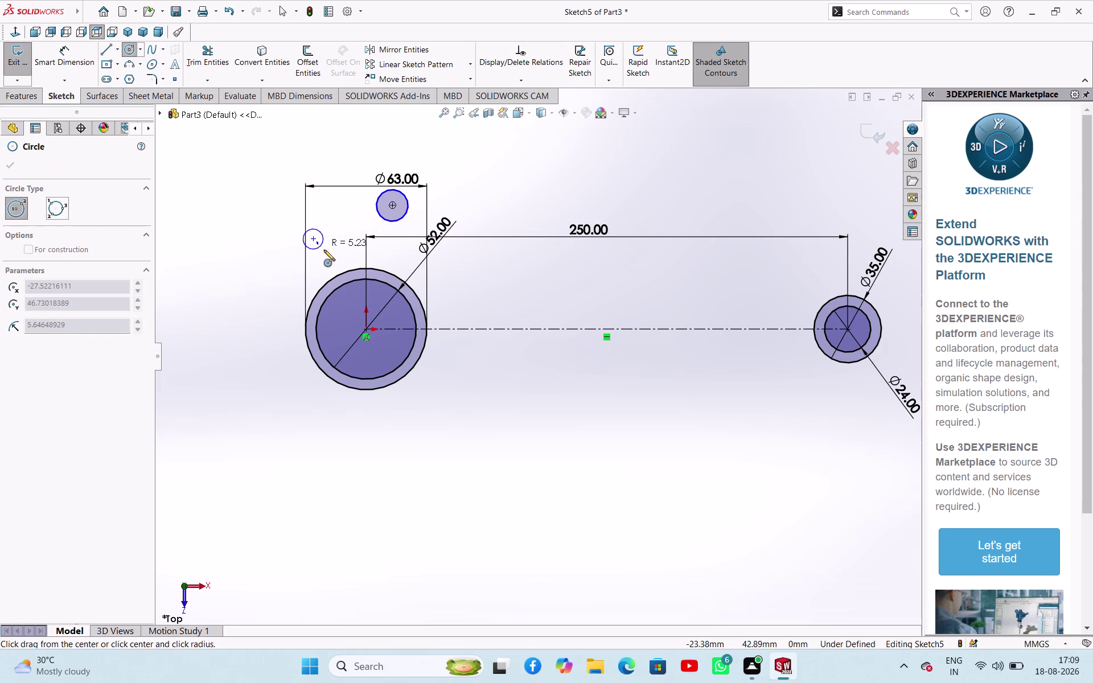
click(326, 252)
right_click(261, 224)
click(275, 235)
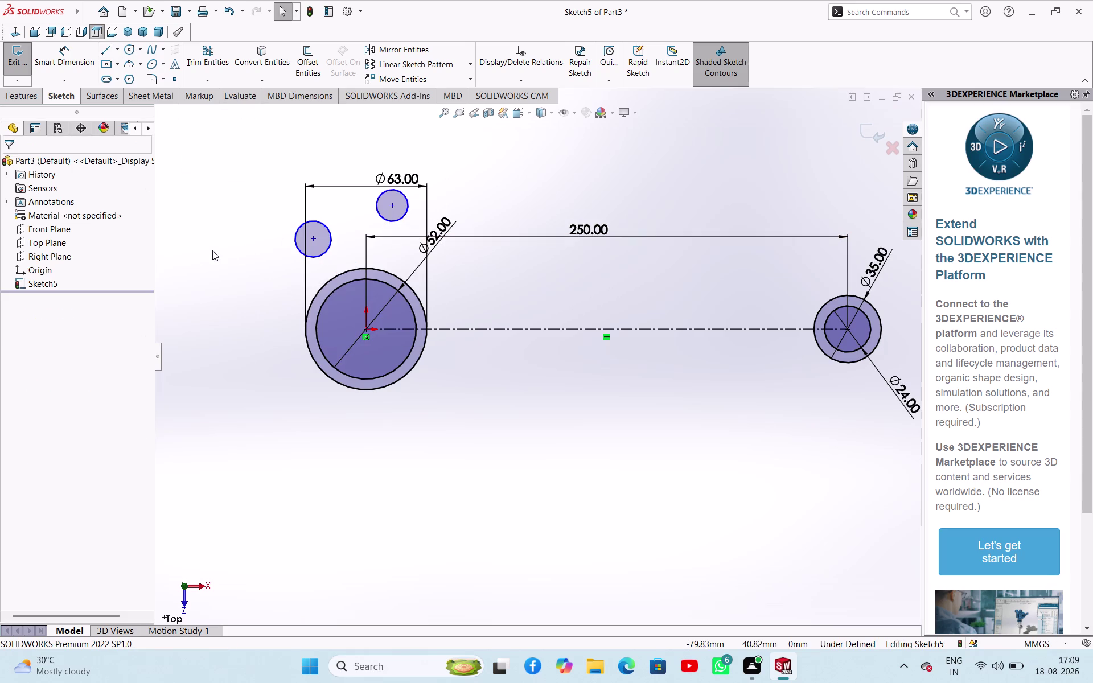
Make the two small circles equal with an Equal relation.
click(213, 251)
click(329, 242)
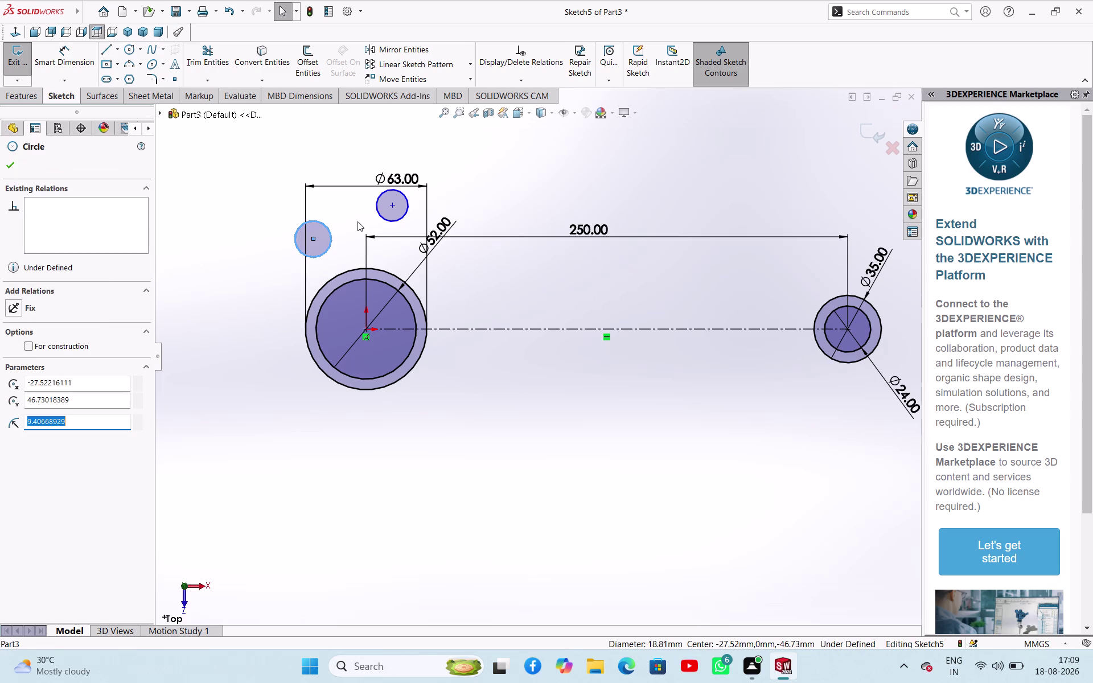
click(380, 215)
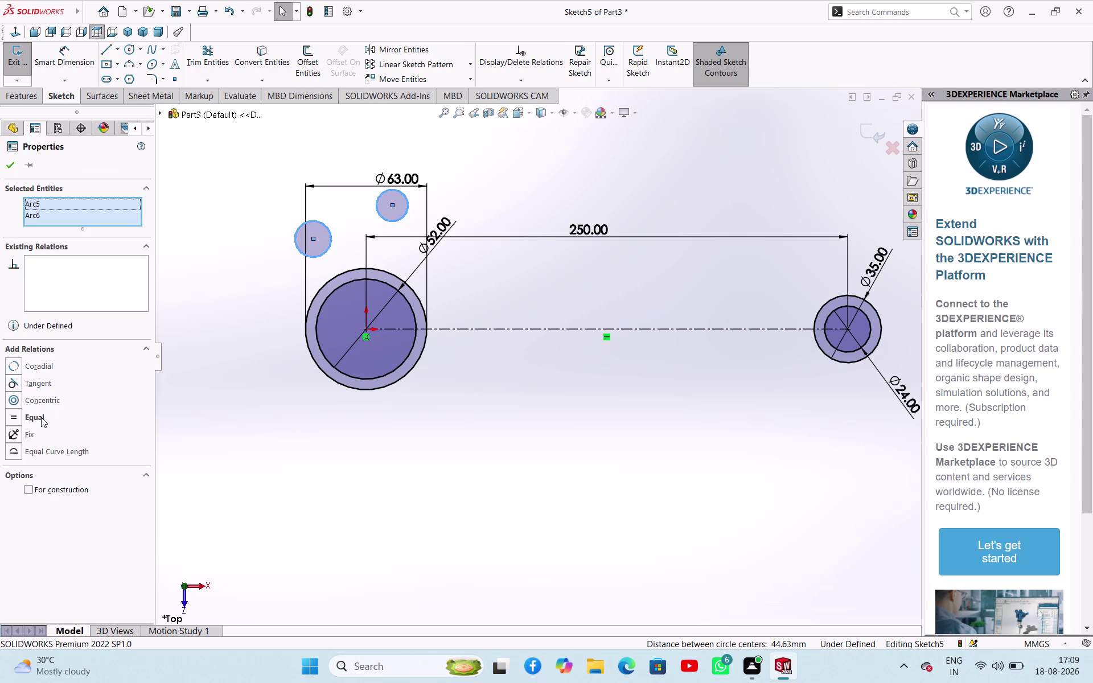
click(41, 418)
click(208, 367)
Dimension one small circle's diameter to 26 mm.
right_drag(228, 359, 269, 223)
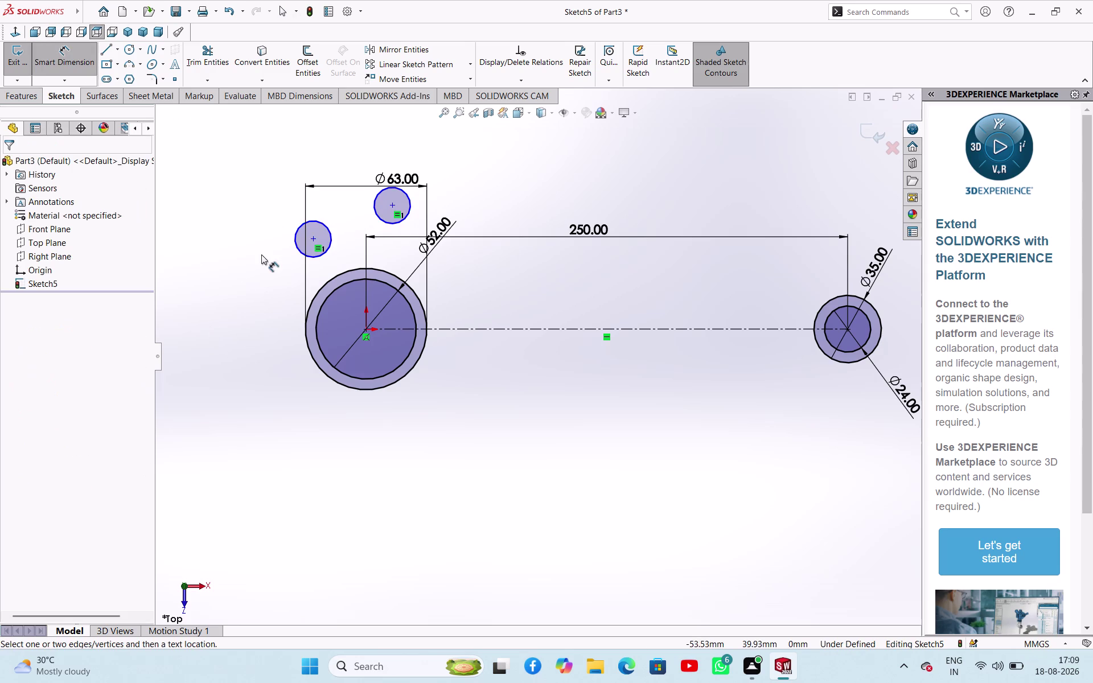
click(324, 224)
click(250, 184)
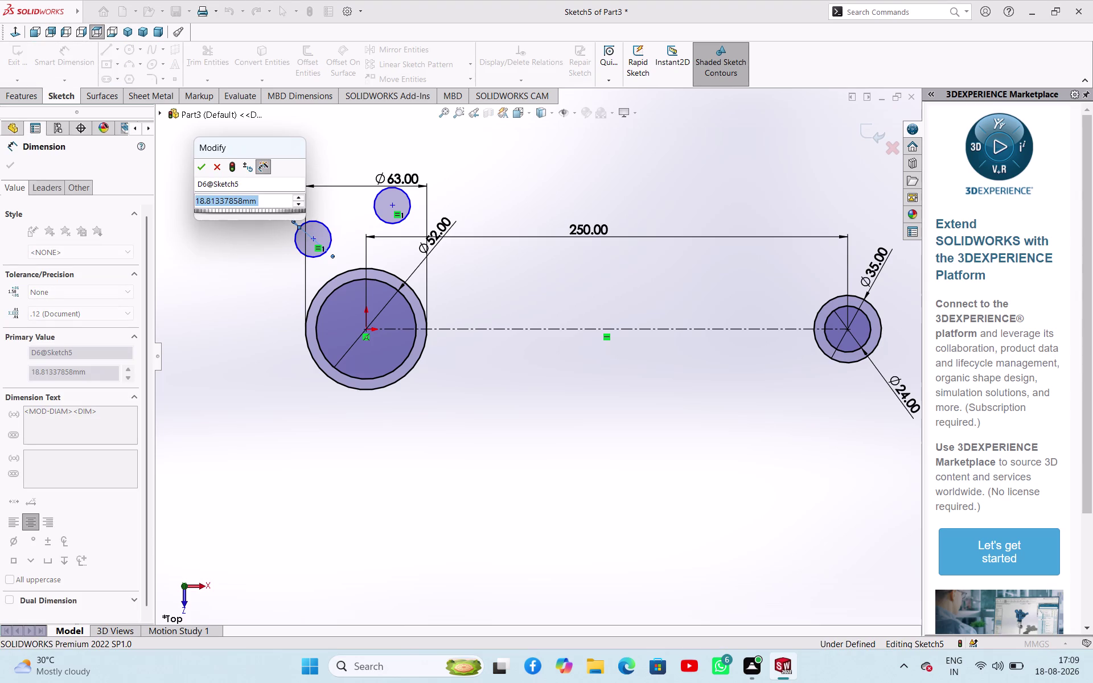
text(260)
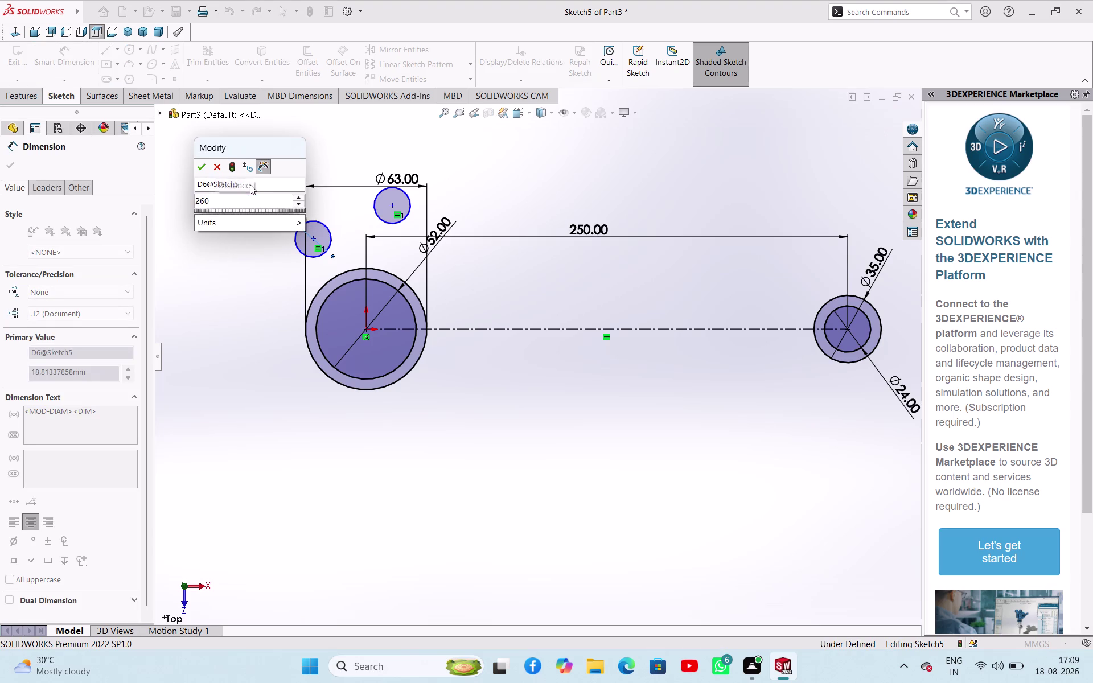
key(BackSpace)
key(Return)
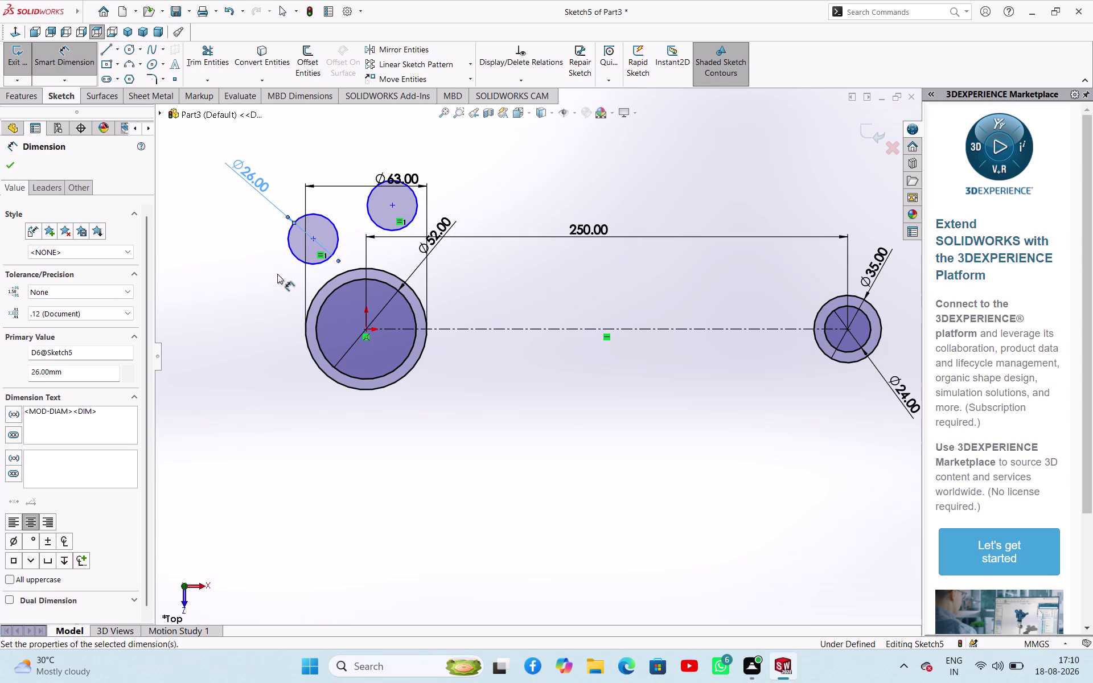
click(369, 328)
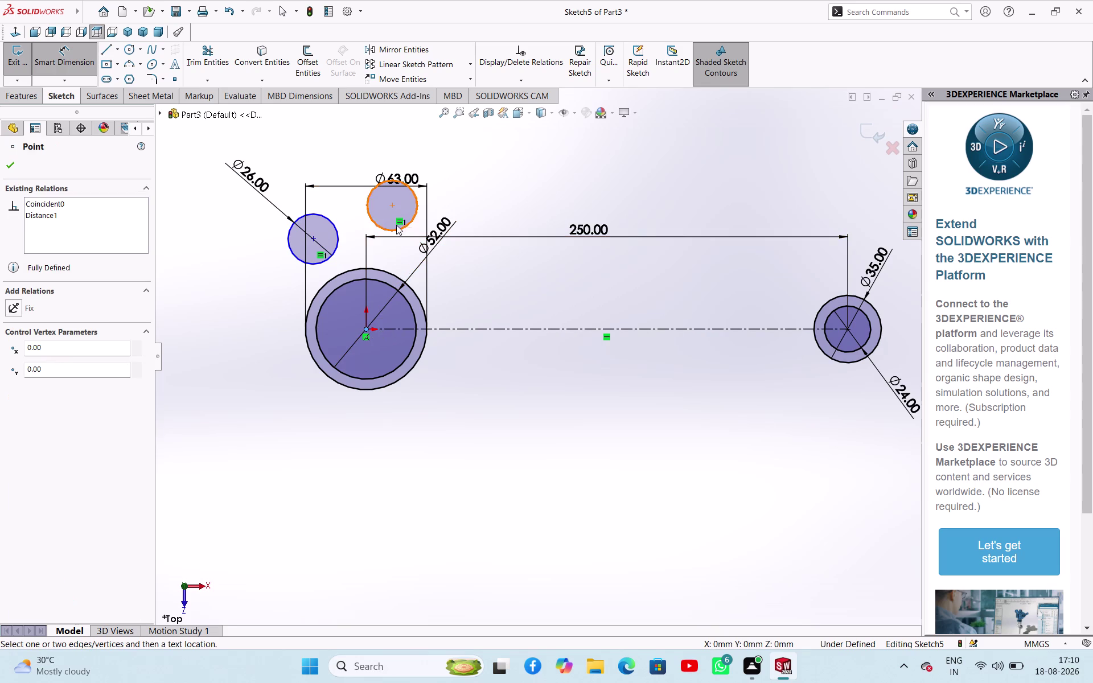
Add 15 and 40 mm horizontal offsets from the origin to the small circles' centres.
click(395, 206)
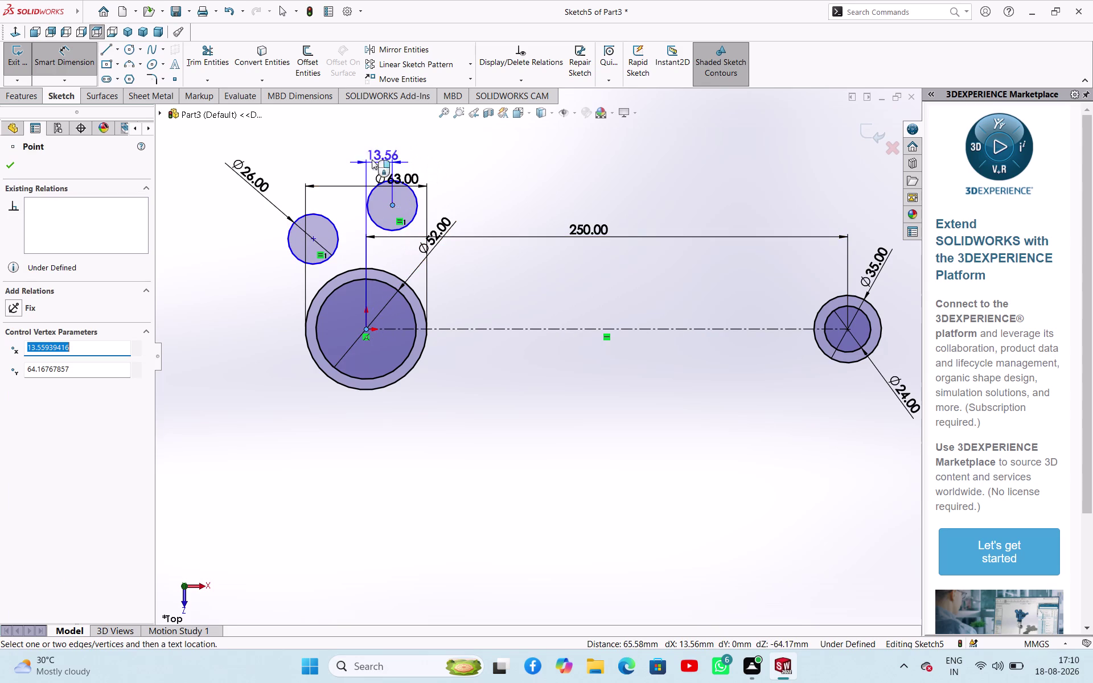
click(383, 143)
text(15)
key(Return)
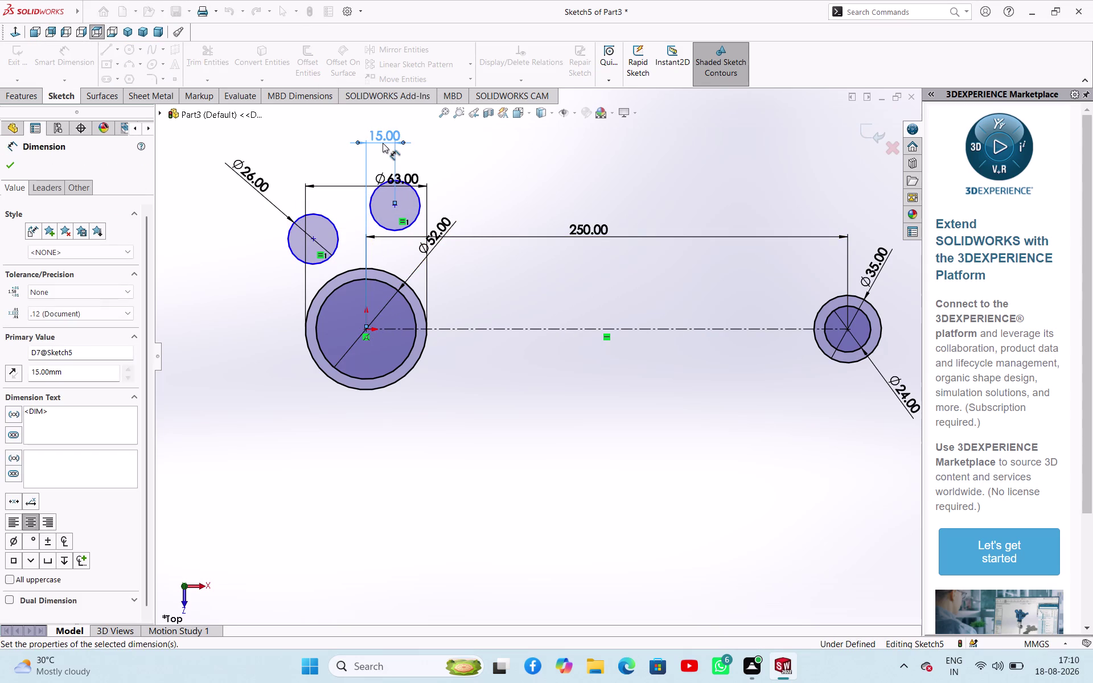
click(366, 330)
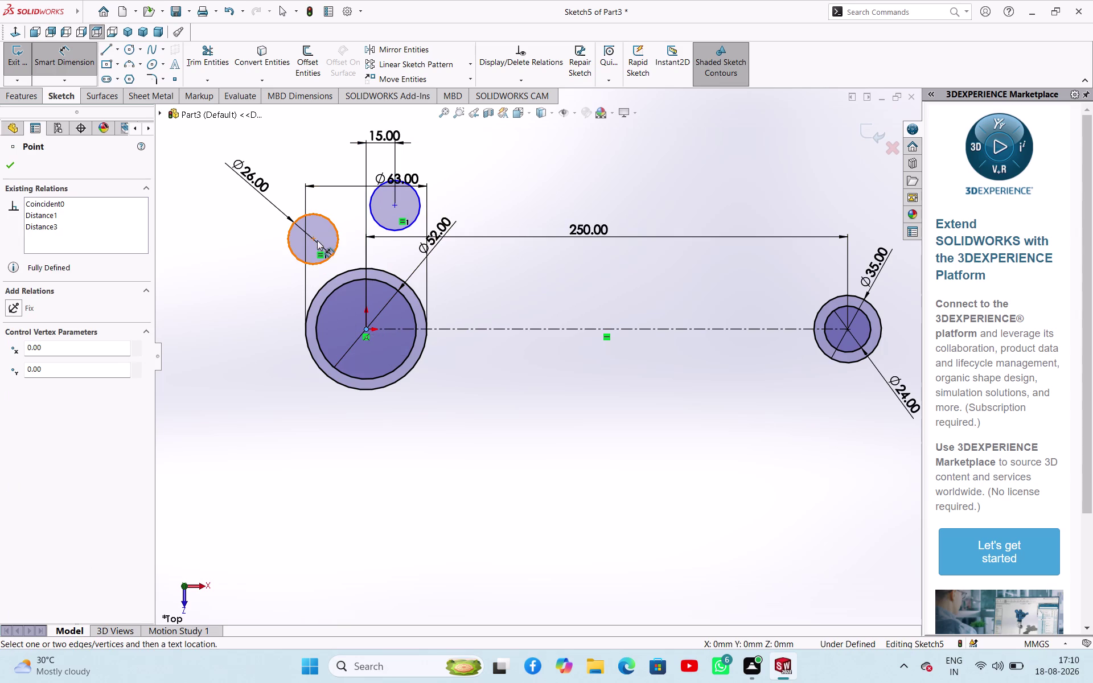
click(312, 238)
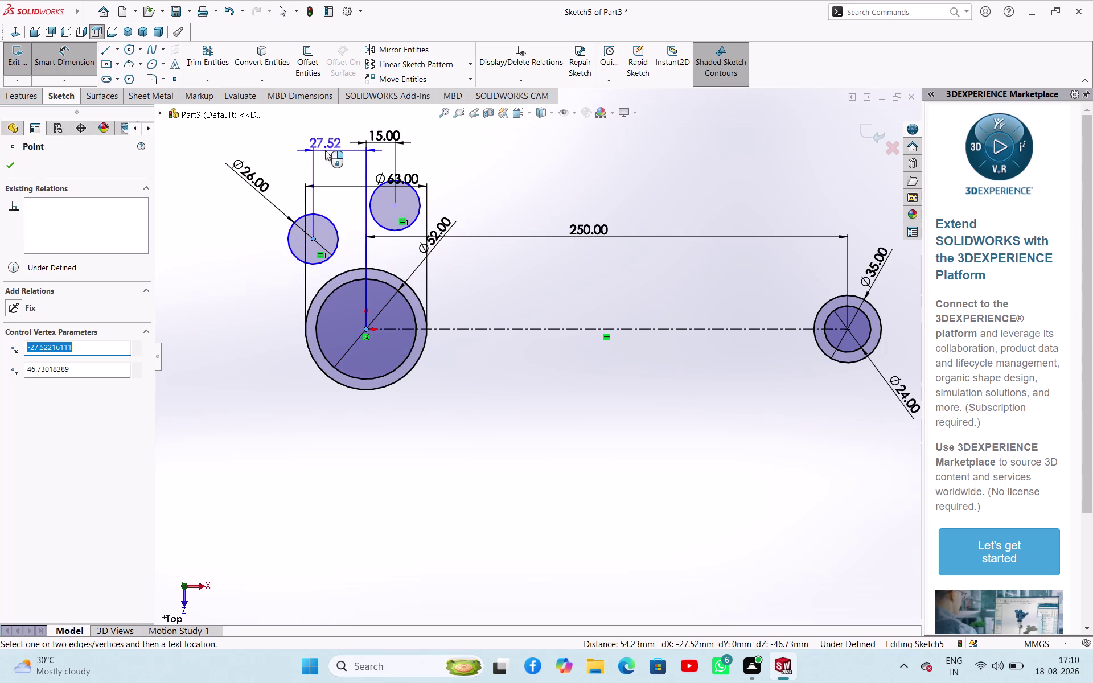
click(325, 151)
text(40)
key(Return)
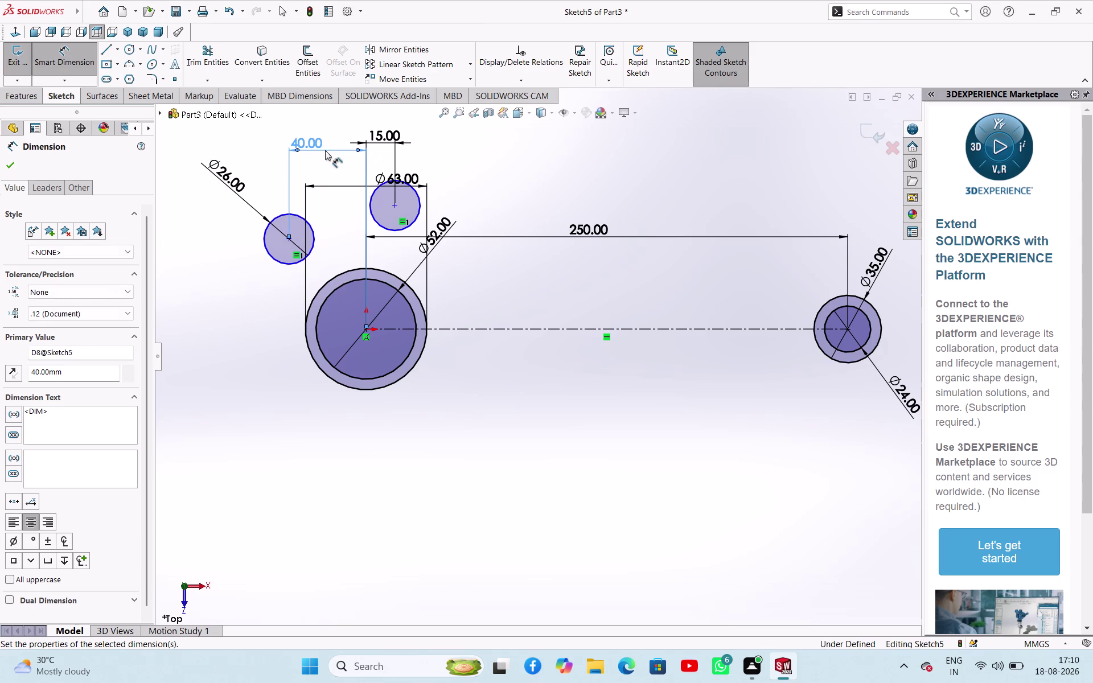
Add a 26 mm vertical offset from the origin to the left small circle's centre.
click(367, 330)
click(287, 239)
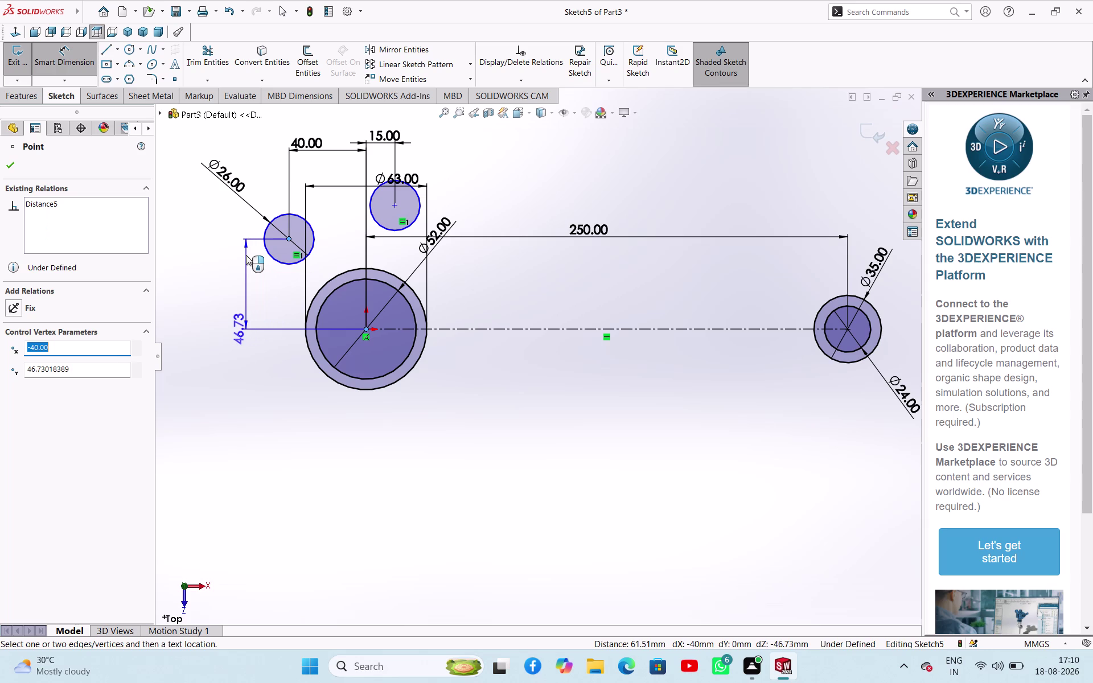
click(245, 255)
key(2)
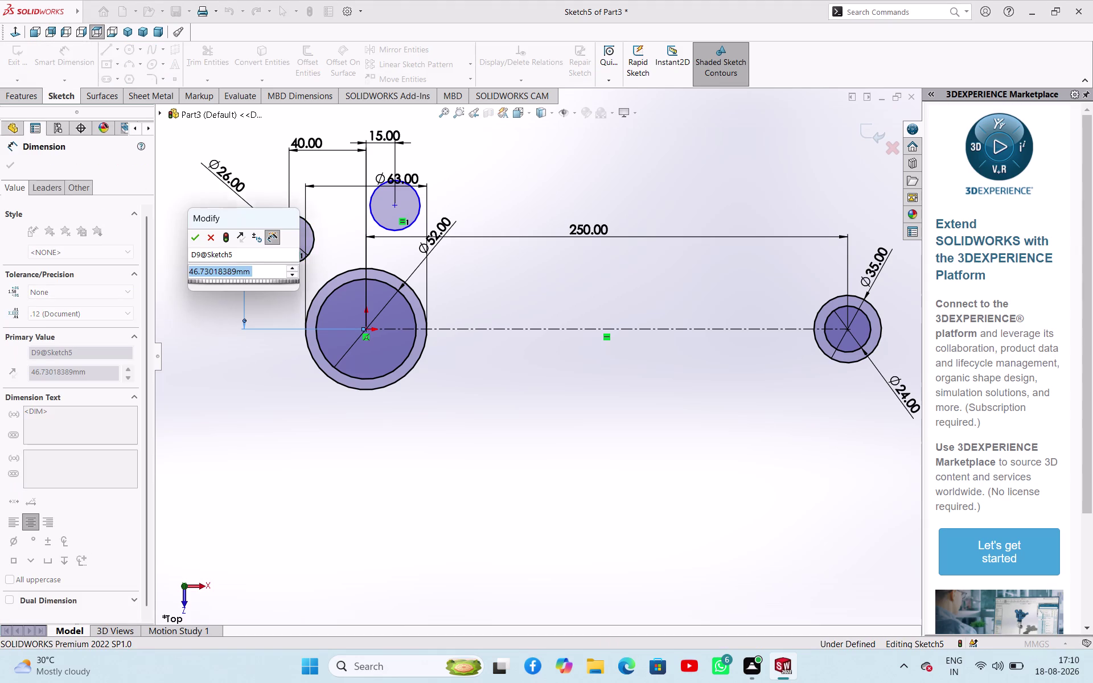
key(6)
key(Return)
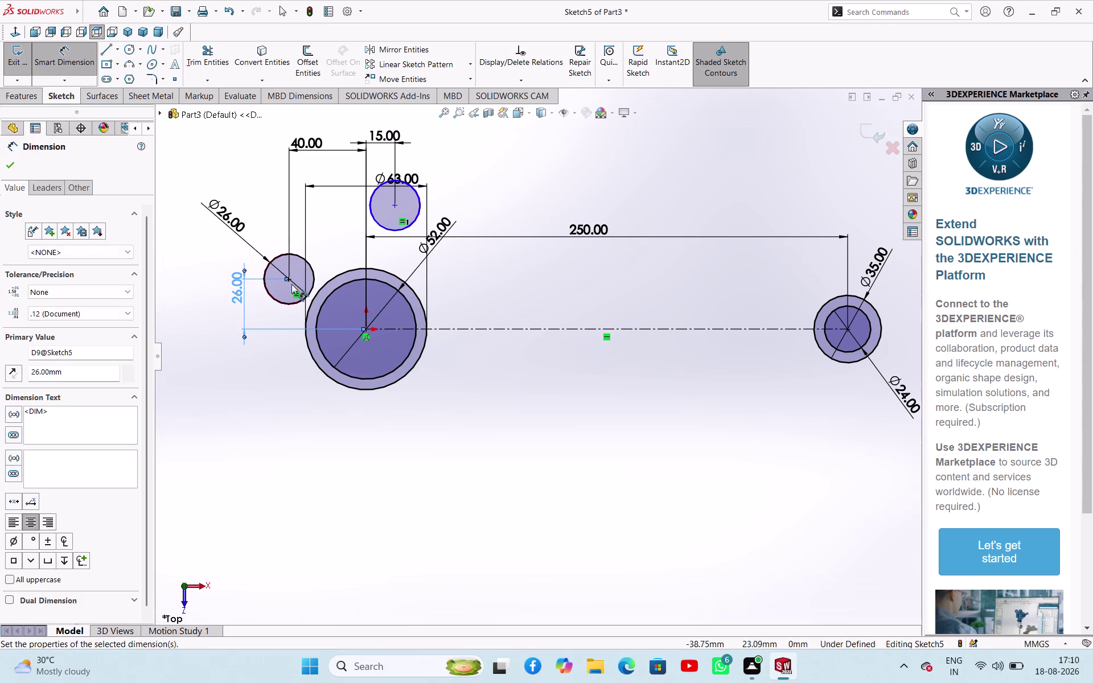
Add a 17 mm vertical spacing between the two small circles' centres.
click(291, 279)
click(392, 207)
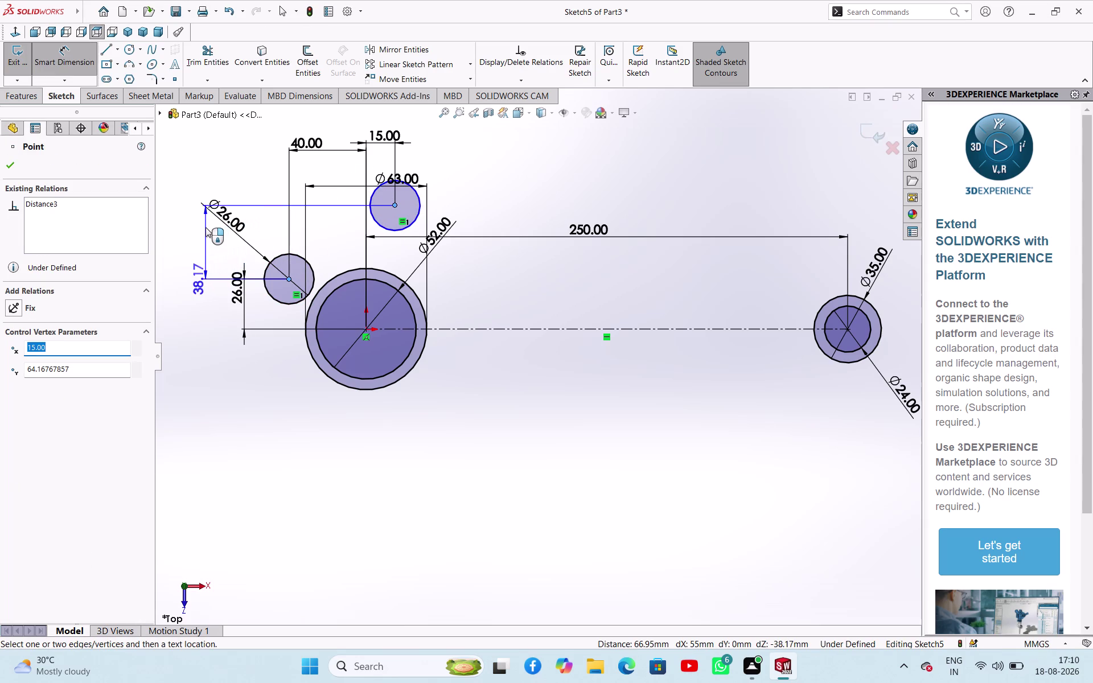
click(206, 227)
text(17)
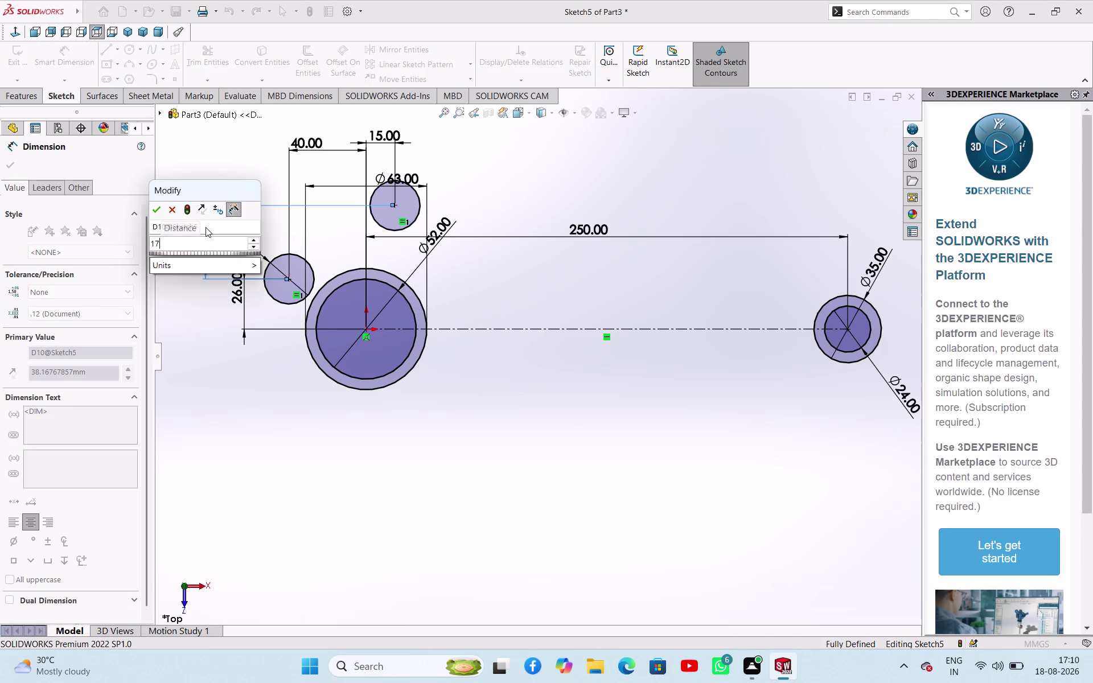
key(Return)
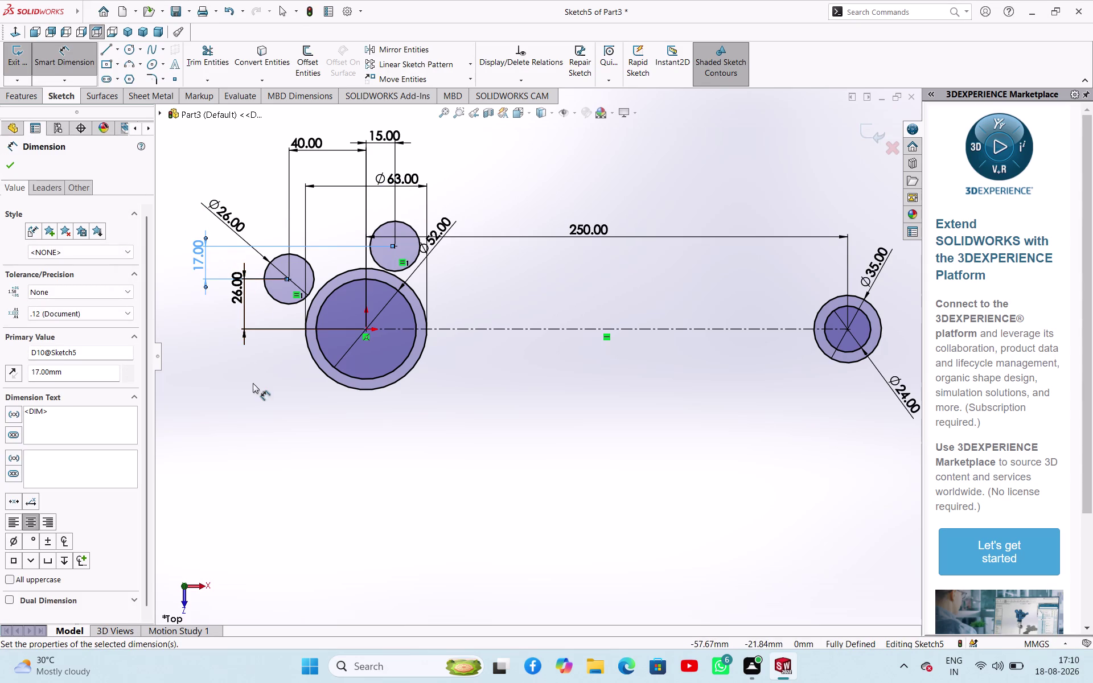
right_click(250, 391)
click(288, 430)
click(265, 459)
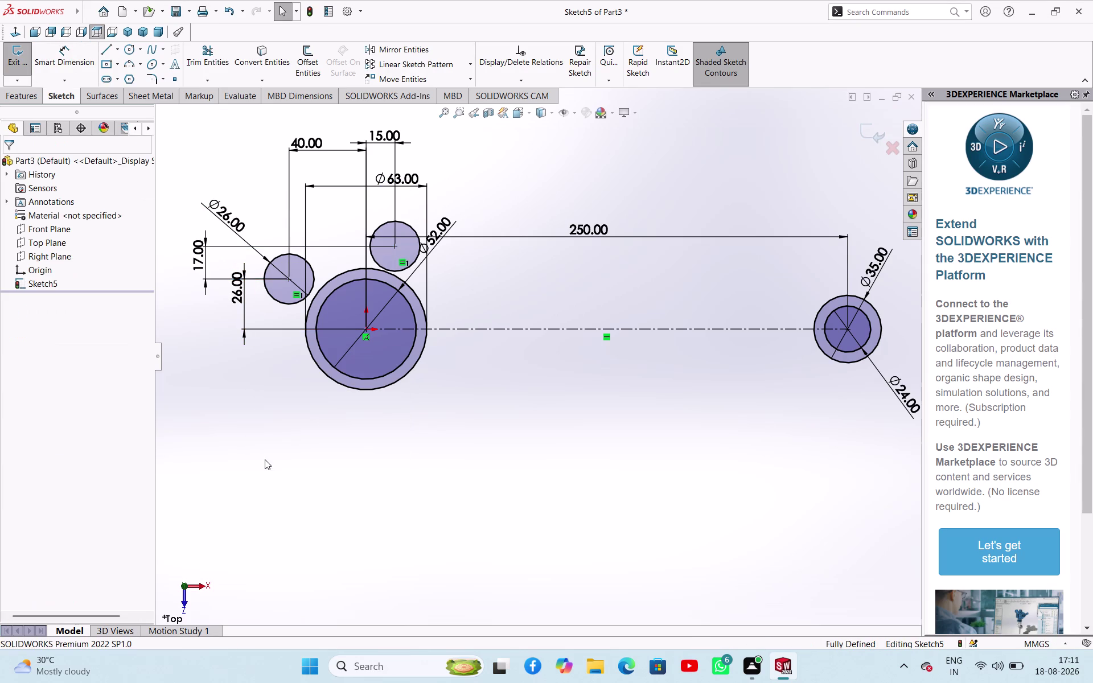
Mirror both 26 mm circles about the horizontal centerline.
click(293, 302)
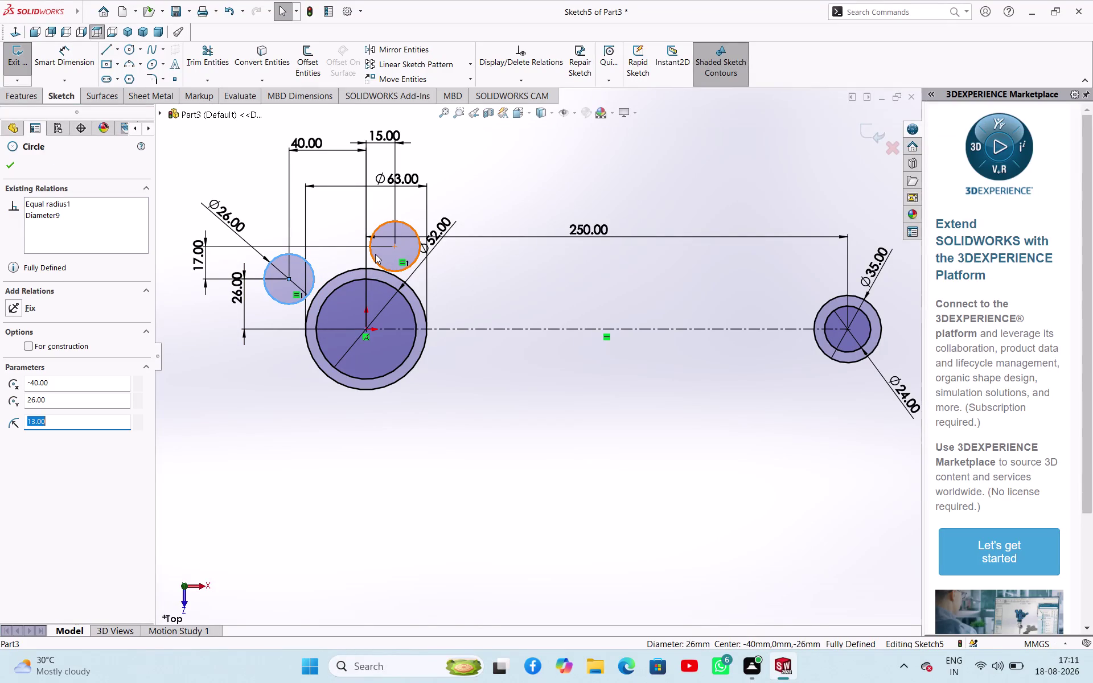
click(375, 254)
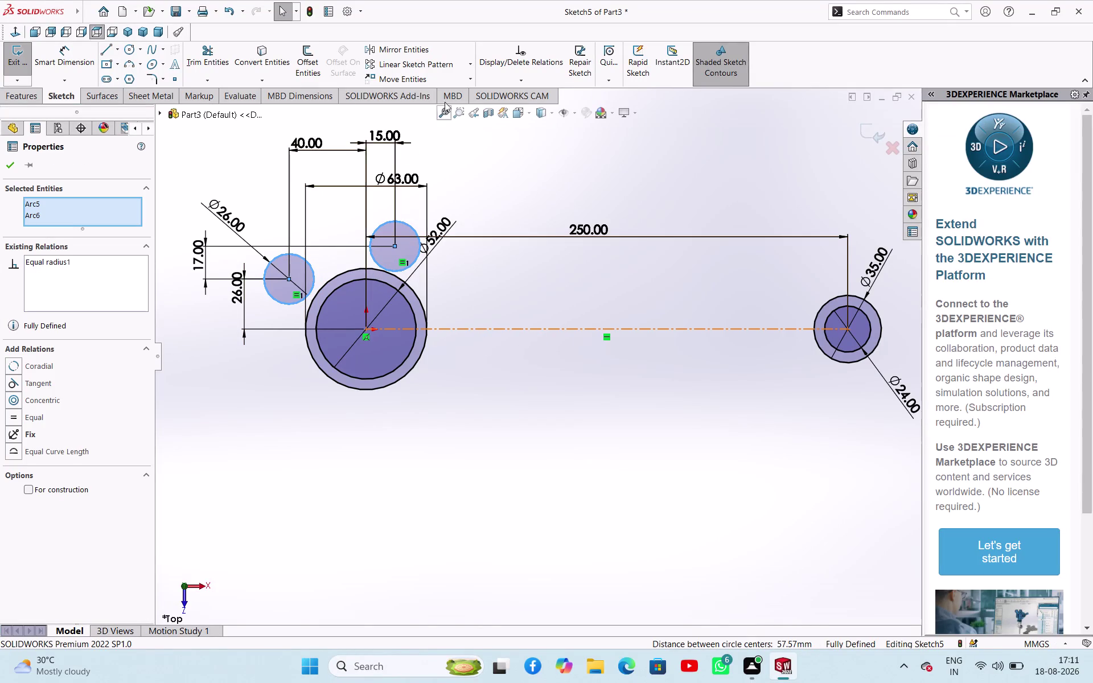
click(399, 46)
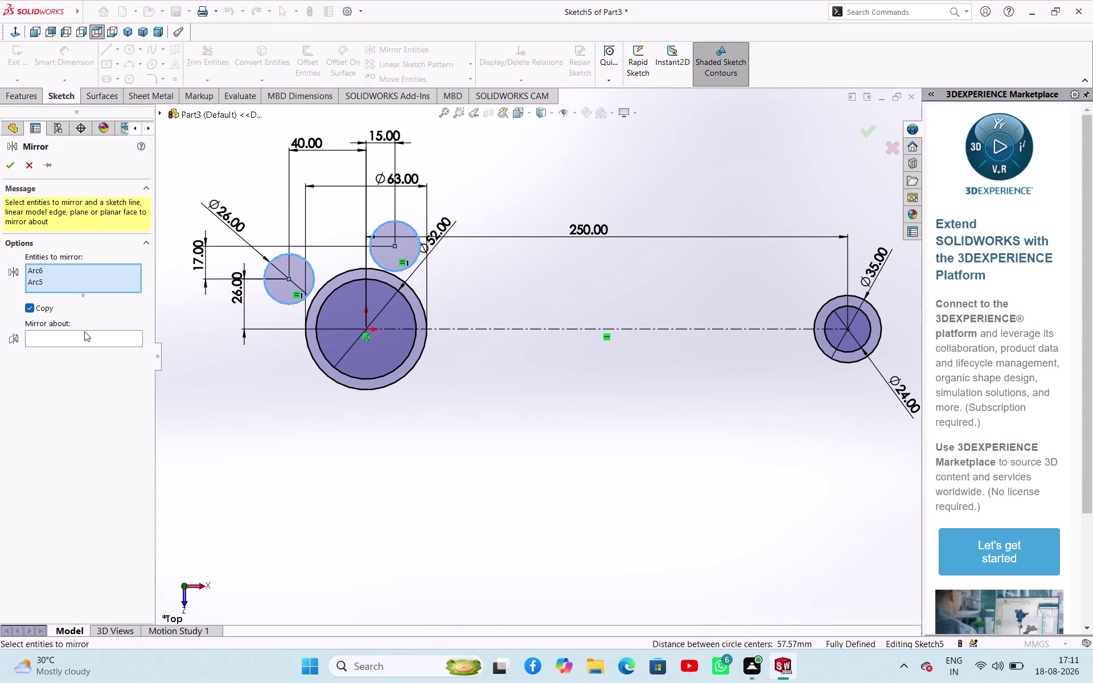
click(83, 336)
click(499, 331)
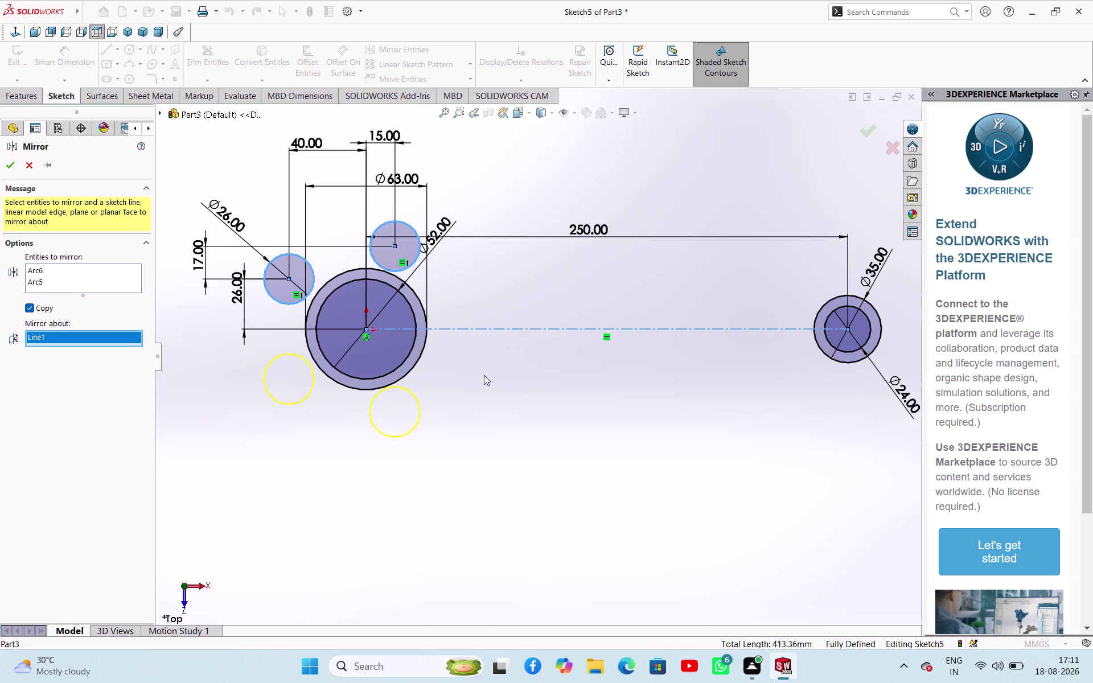
click(13, 164)
click(283, 463)
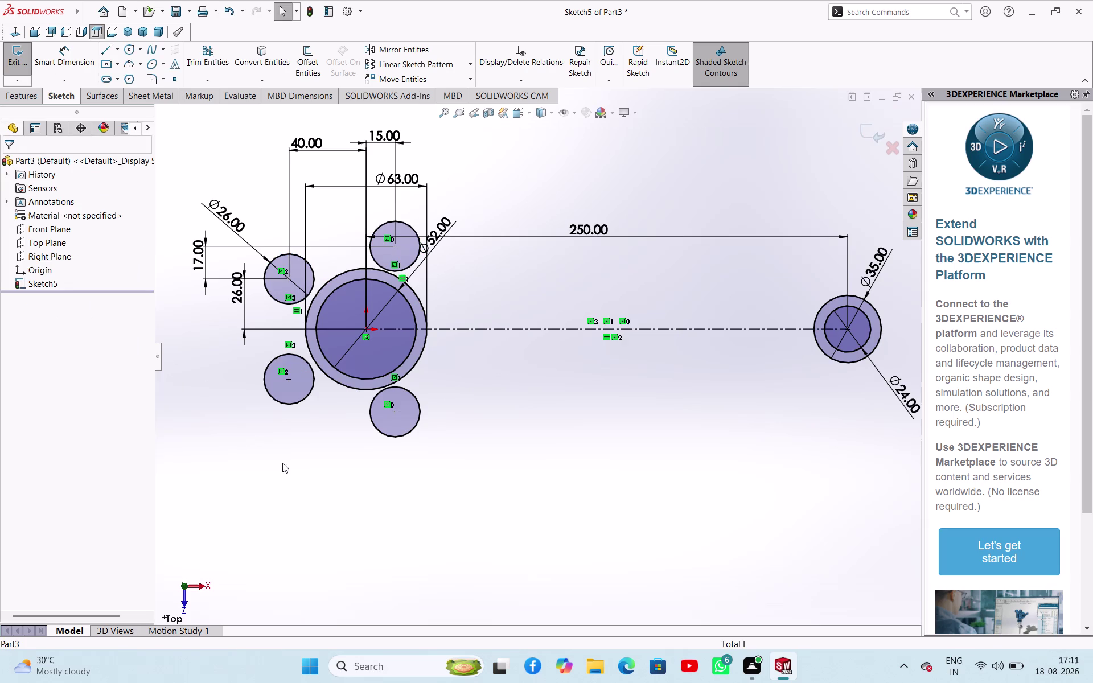